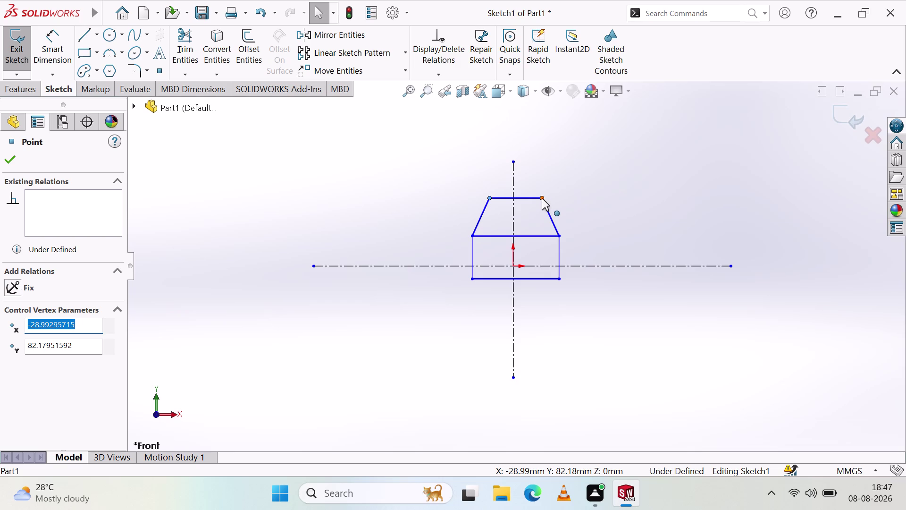
Make the trapezoid's two top corners symmetric about the vertical centreline.
click(543, 196)
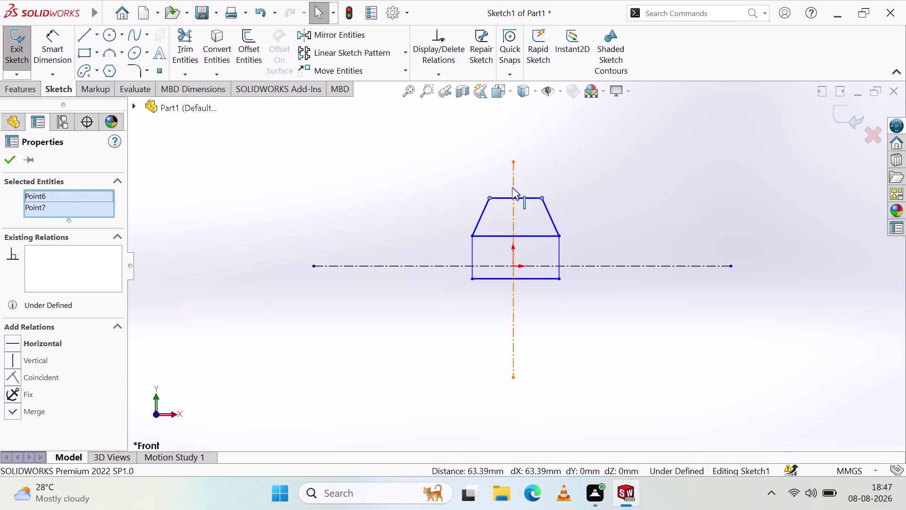
click(514, 187)
click(14, 351)
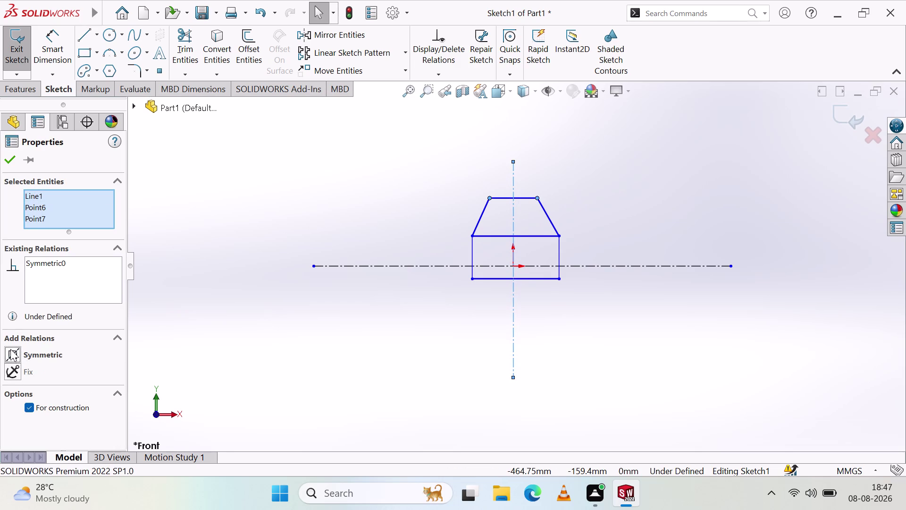
click(13, 164)
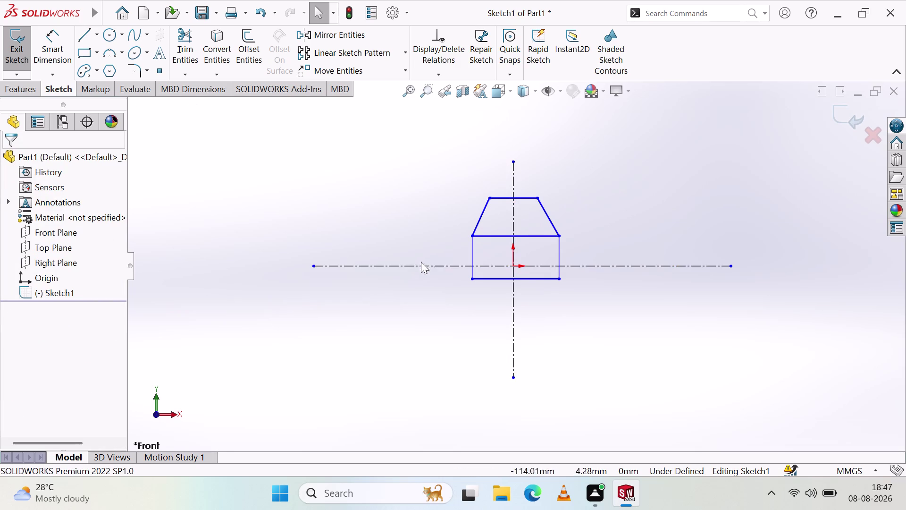
Make the trapezoid's two slanted sides symmetric about the vertical centreline.
click(475, 227)
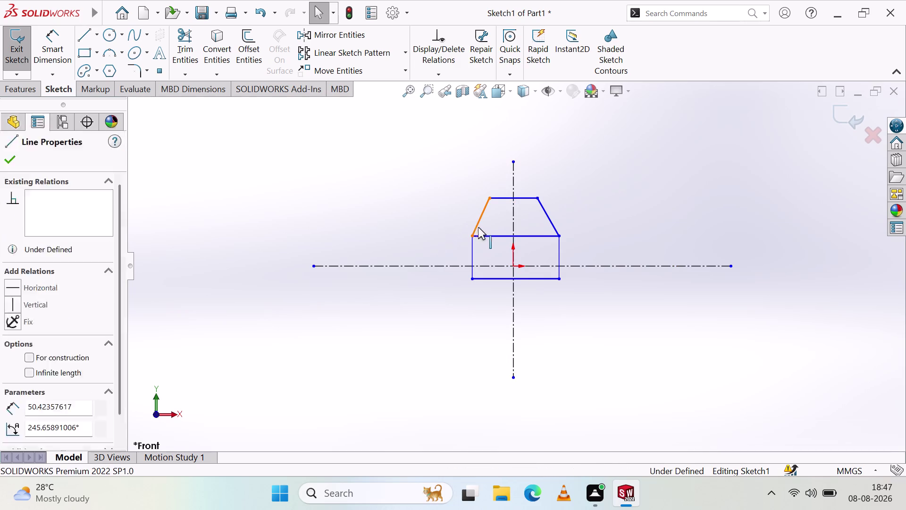
click(548, 219)
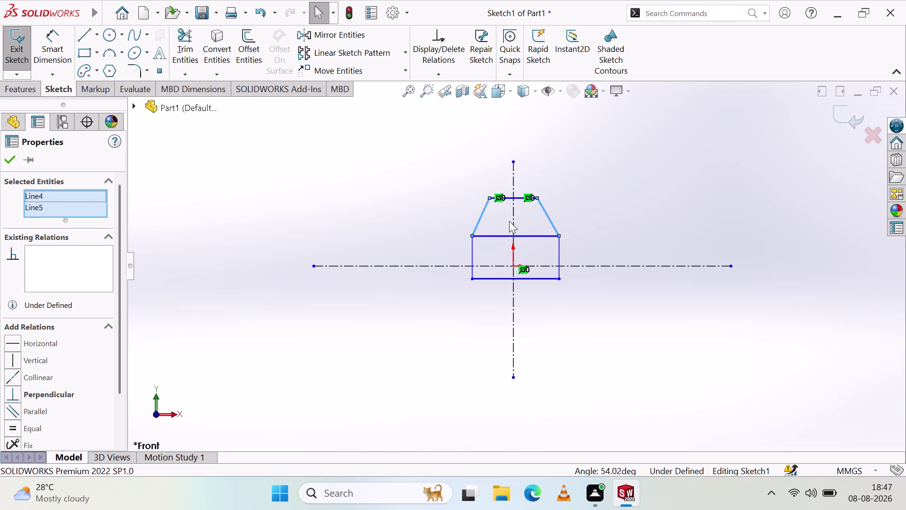
click(514, 223)
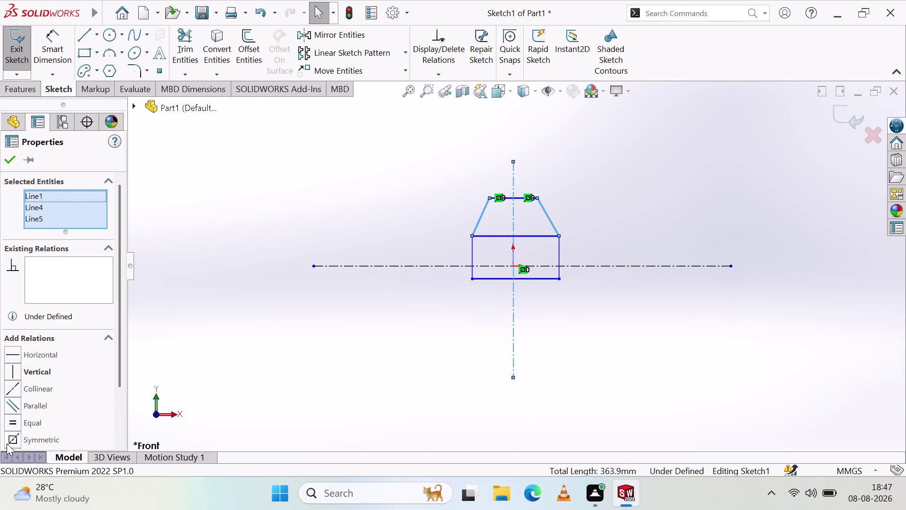
click(10, 438)
click(10, 164)
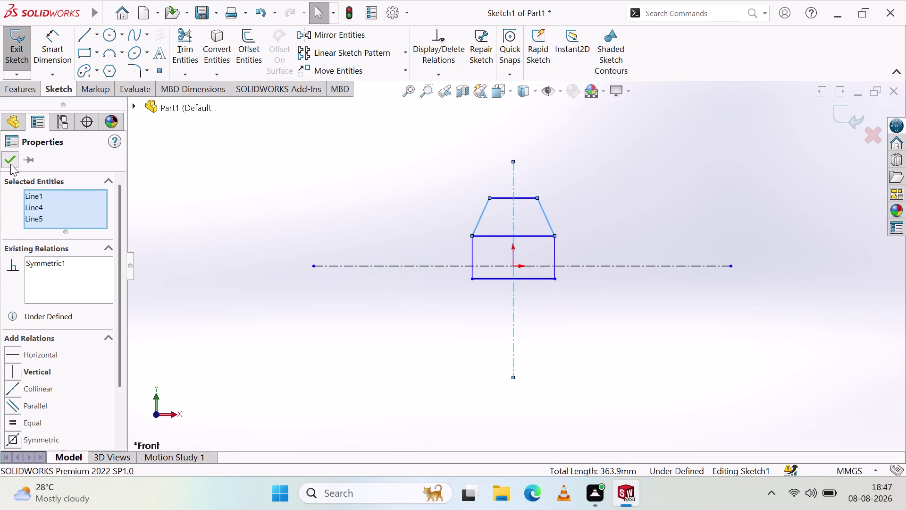
click(472, 236)
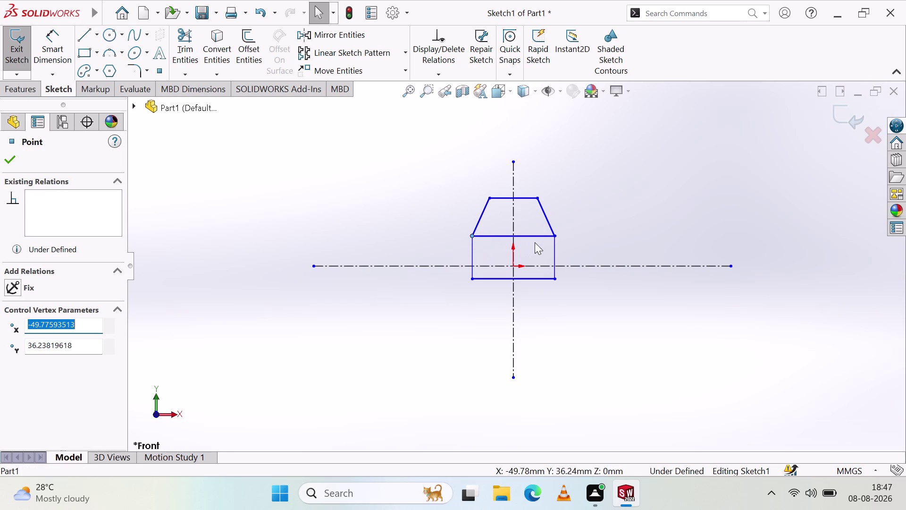
Make the middle line's two ends symmetric about the vertical centreline.
click(553, 235)
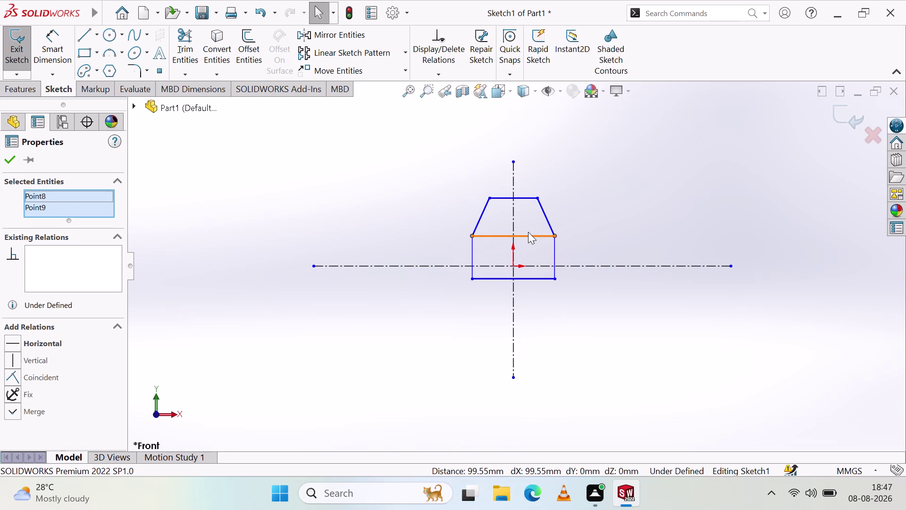
click(513, 230)
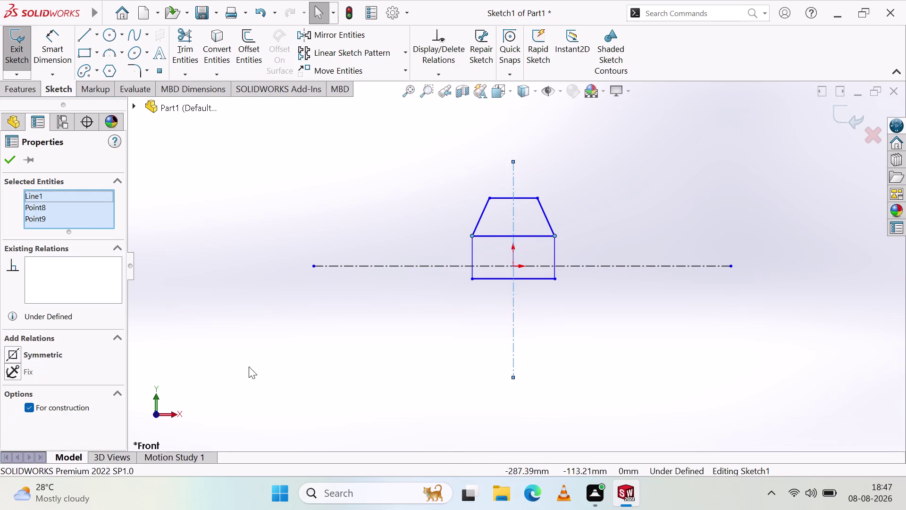
click(15, 348)
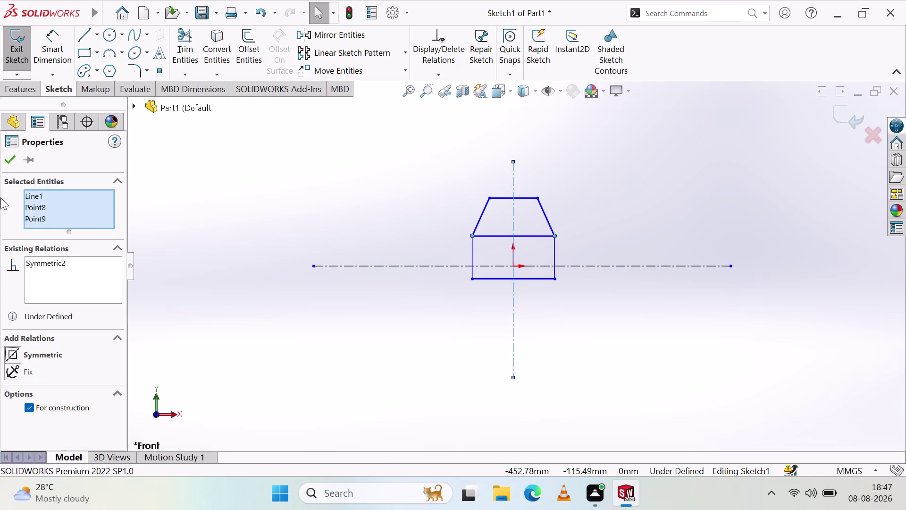
click(10, 164)
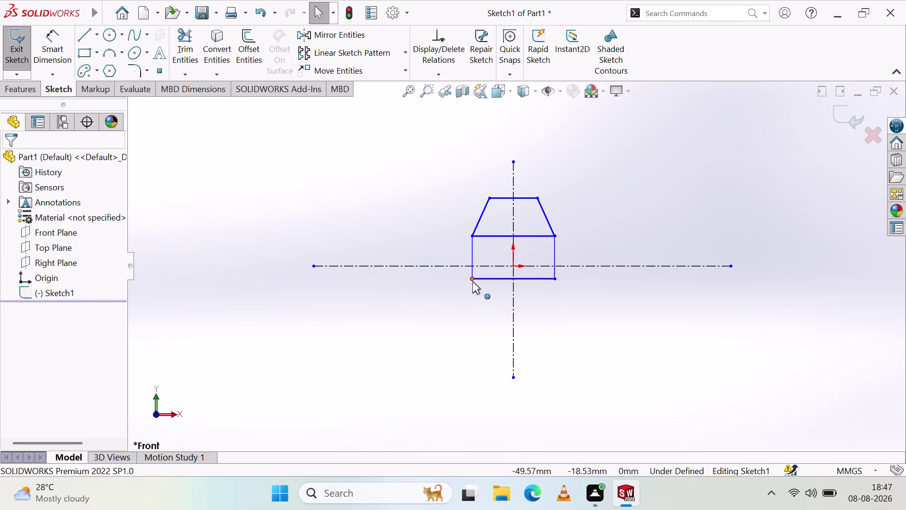
Make the rectangle's left and right sides symmetric about the vertical centreline.
click(472, 253)
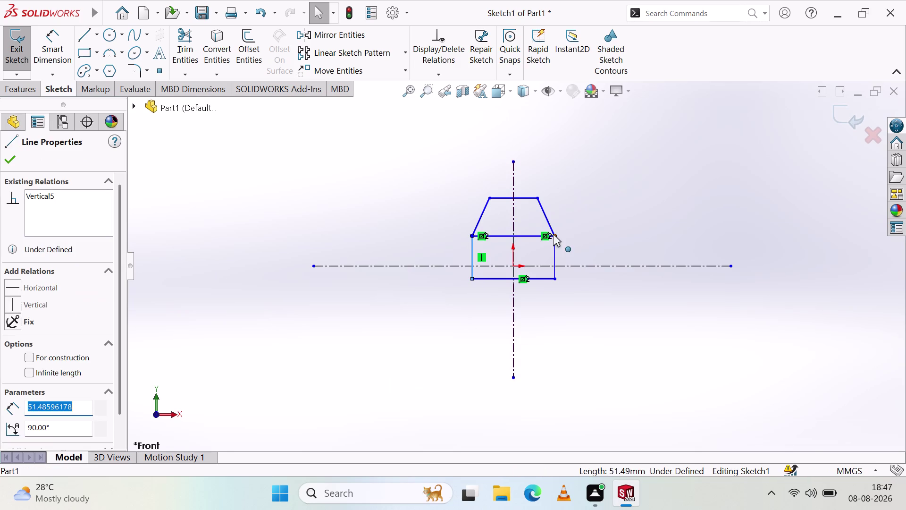
click(555, 250)
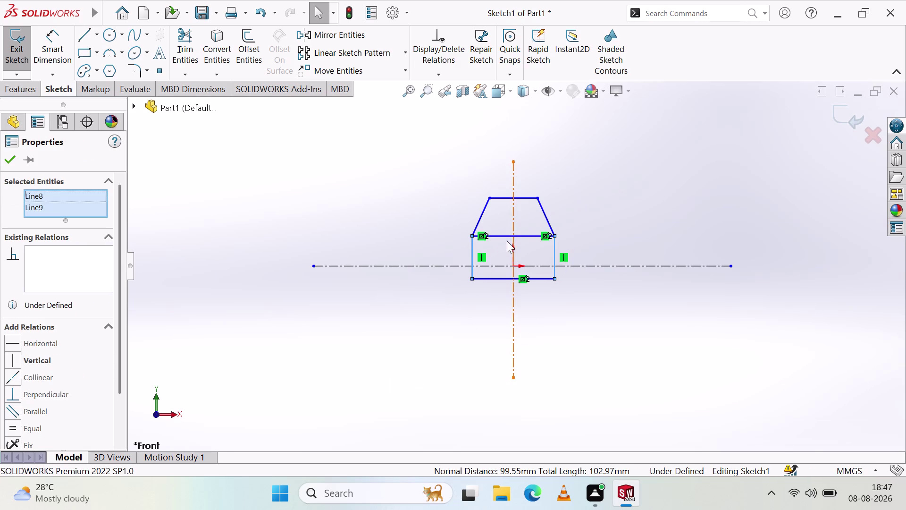
click(512, 222)
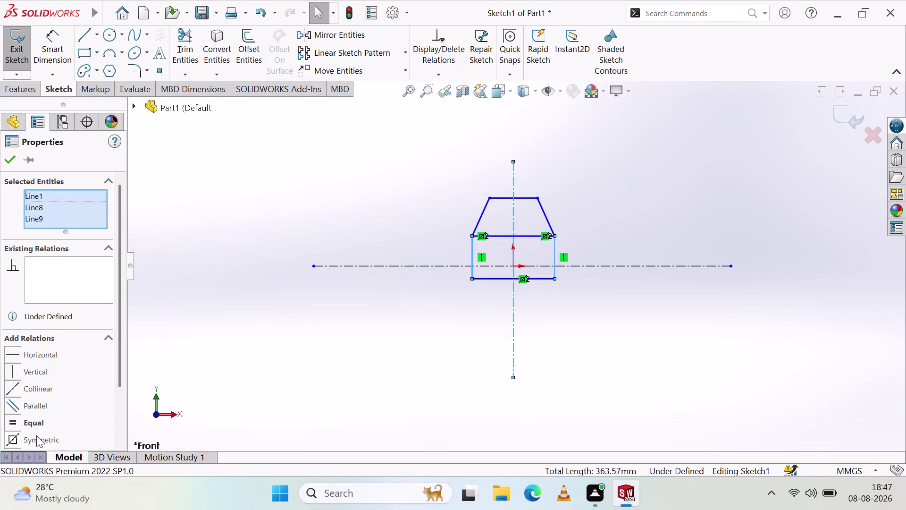
click(9, 440)
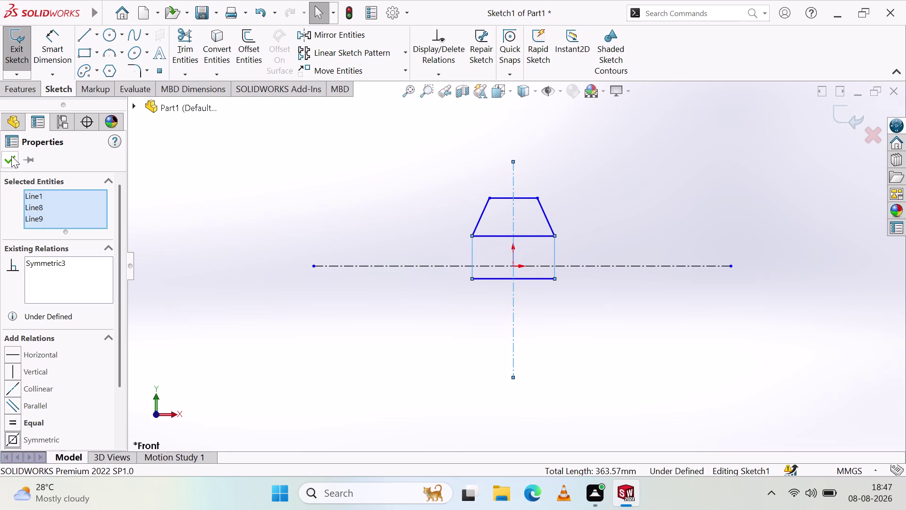
click(11, 156)
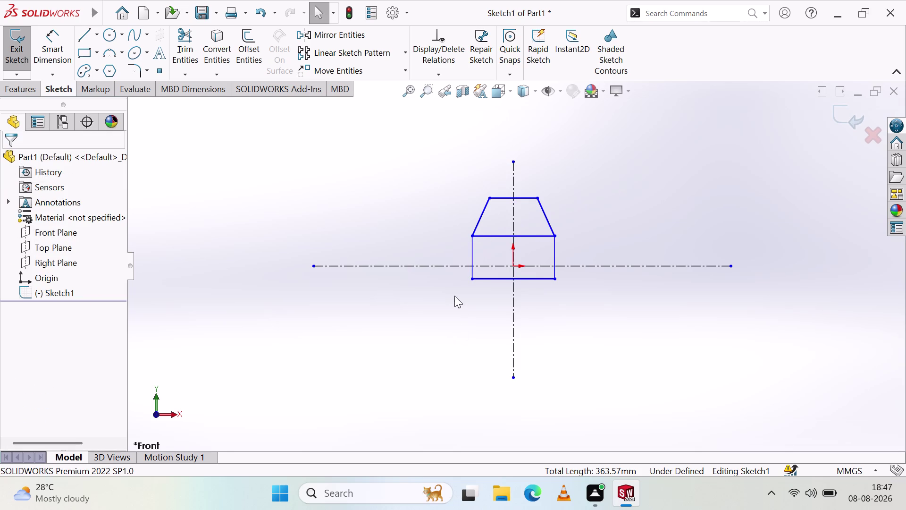
click(470, 280)
Add a Symmetric relation between the rectangle's bottom-left and bottom-right corners and the centreline.
click(556, 278)
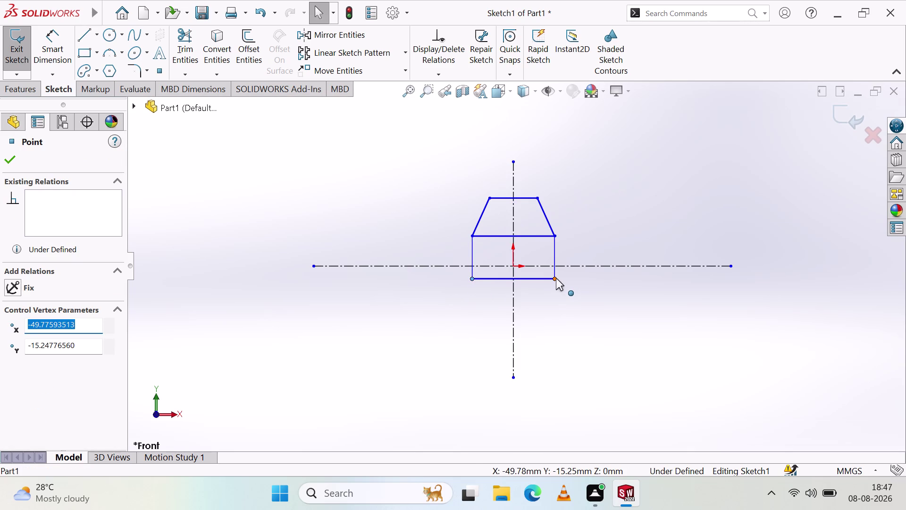
click(513, 287)
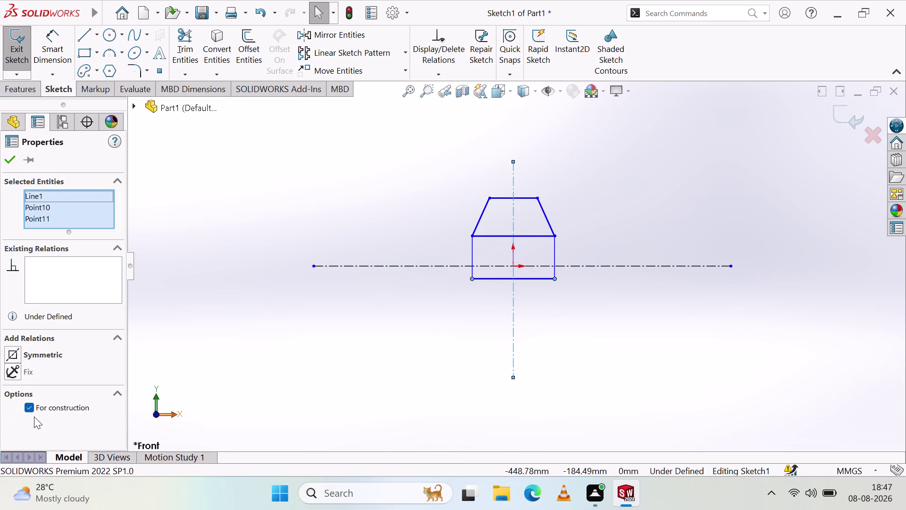
click(14, 351)
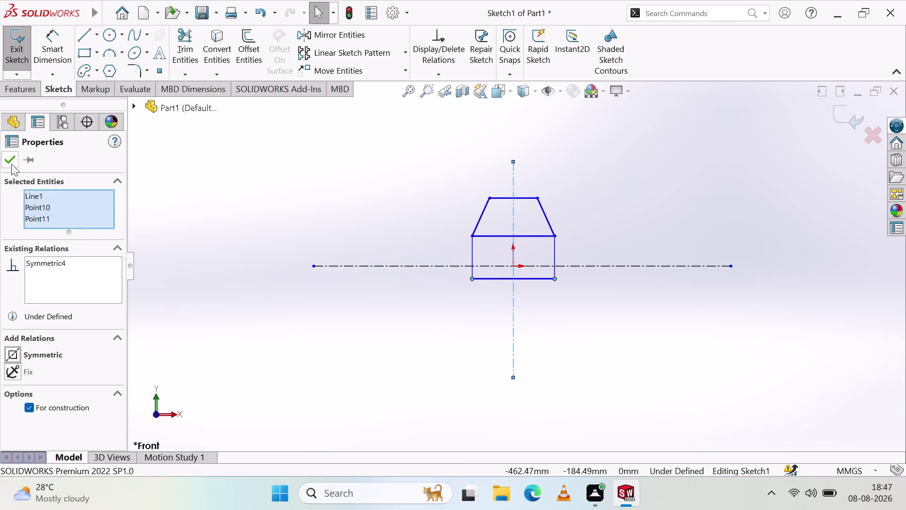
click(12, 163)
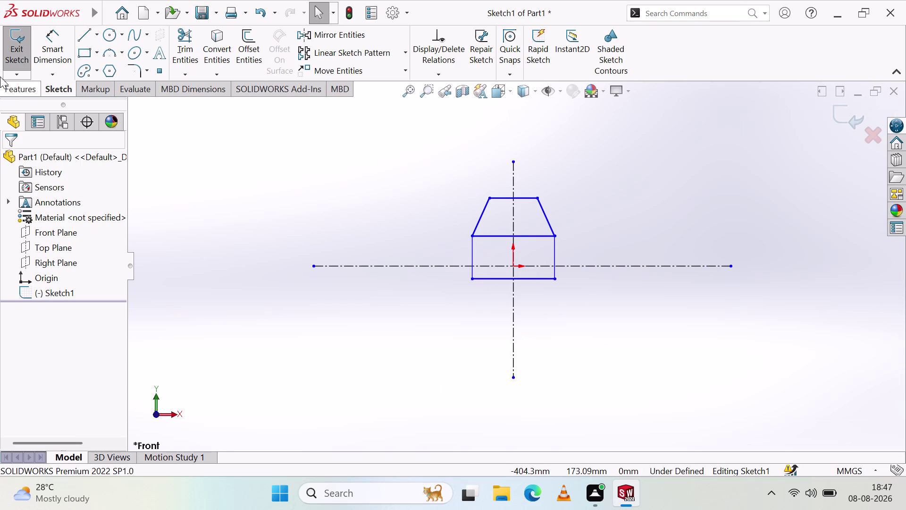
click(42, 40)
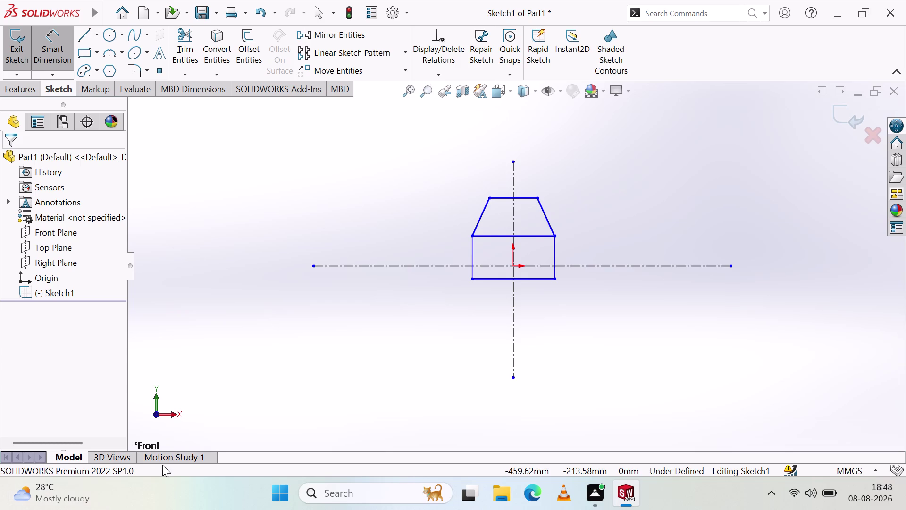
Delete the rectangle's bottom and right edges and the trapezoid's right-hand lines.
key(Escape)
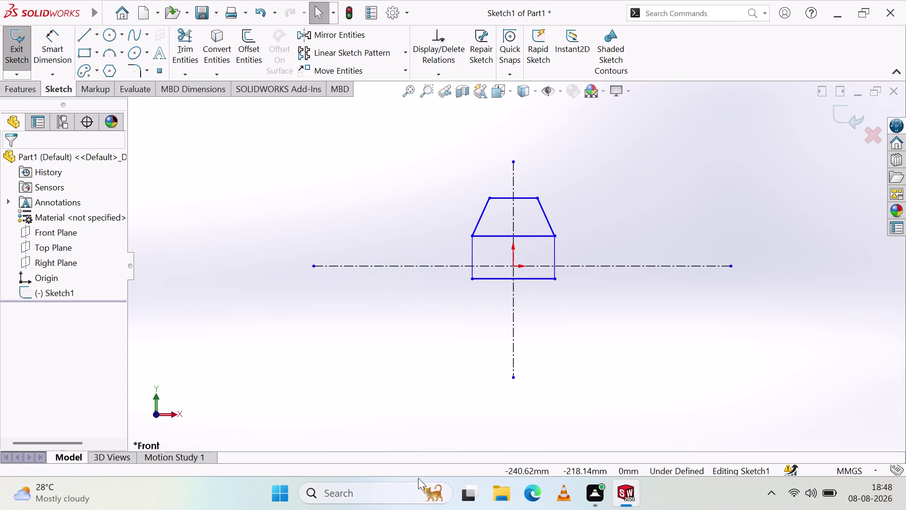
drag(576, 322, 540, 273)
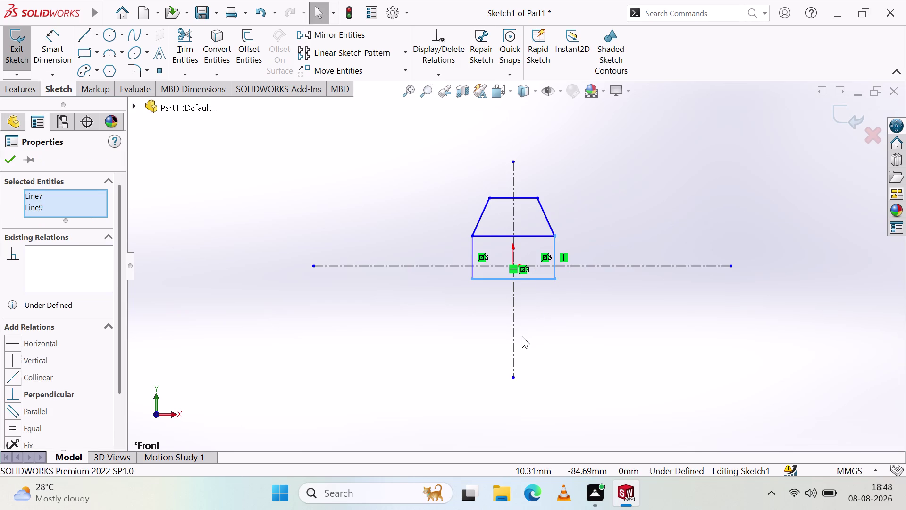
key(Delete)
drag(570, 193, 538, 244)
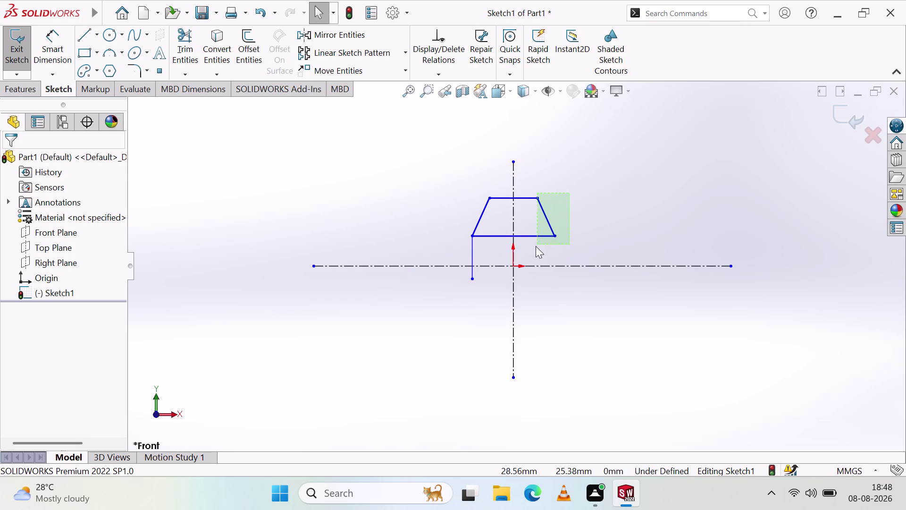
drag(538, 244, 529, 248)
key(Delete)
Delete the trapezoid's left slanted side and remaining lines, leaving only the two centerlines.
drag(497, 235, 458, 251)
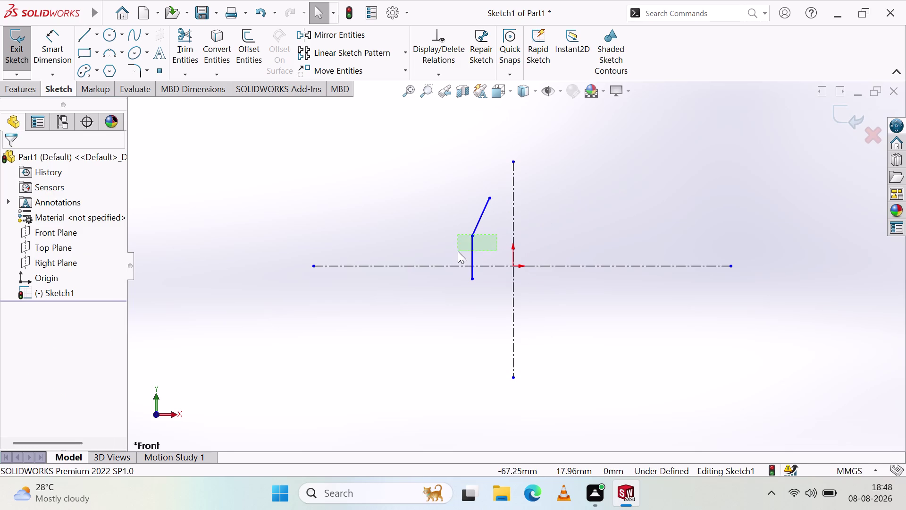
drag(458, 251, 421, 191)
key(Delete)
drag(489, 248, 455, 263)
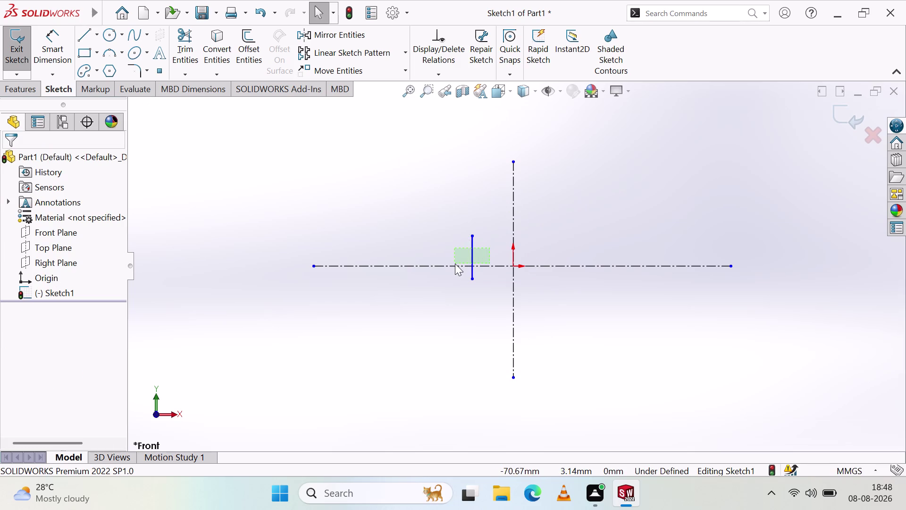
drag(455, 264, 454, 252)
key(Delete)
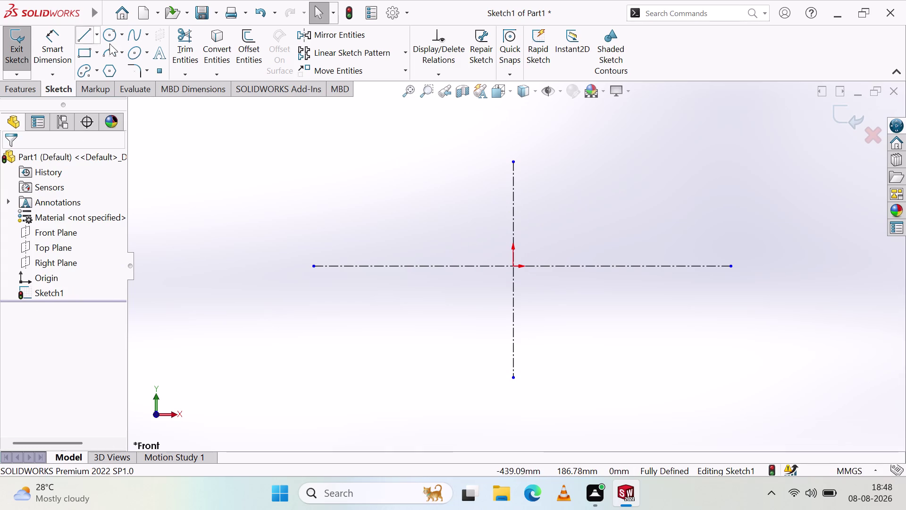
click(89, 52)
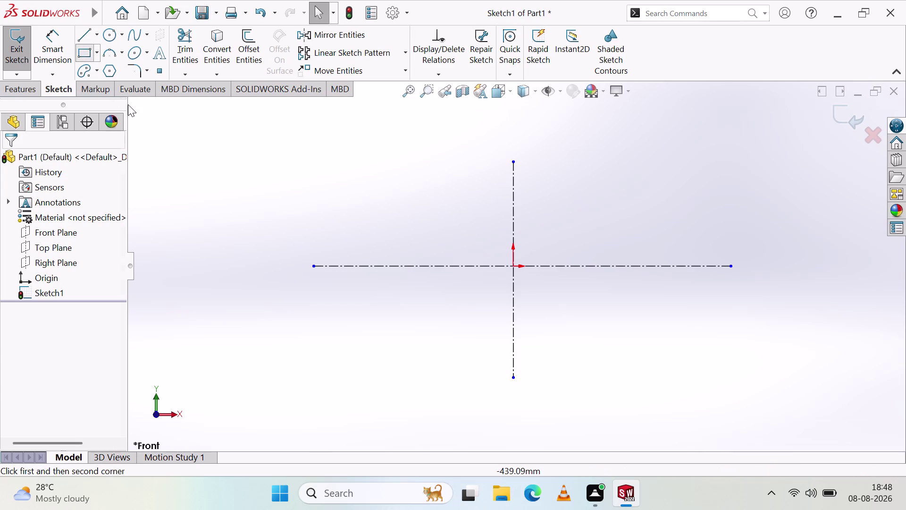
Draw a corner rectangle, roughly 95 × 147, from above-left to below-right of the origin.
click(477, 185)
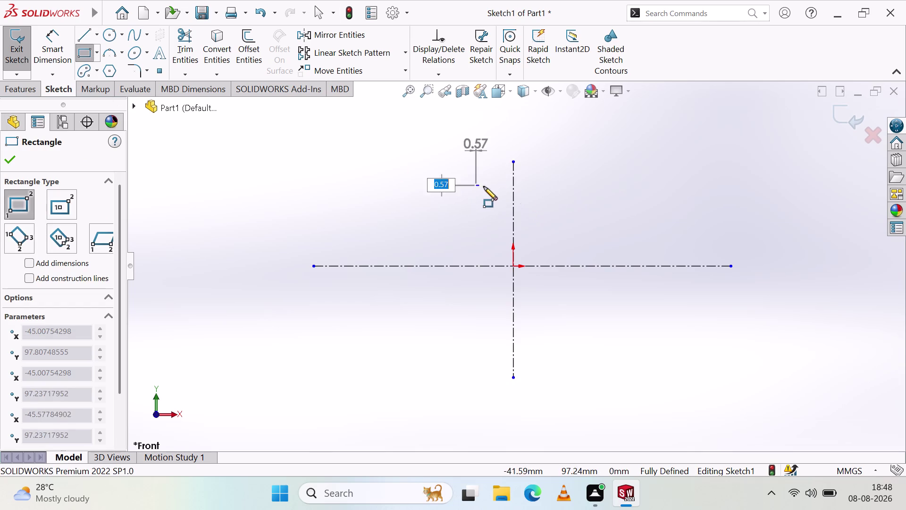
click(555, 306)
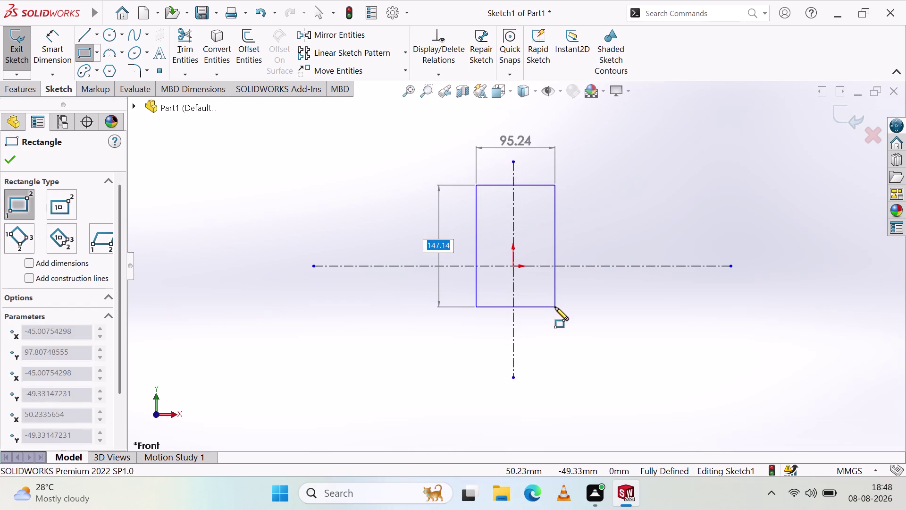
key(Escape)
key(Escape)
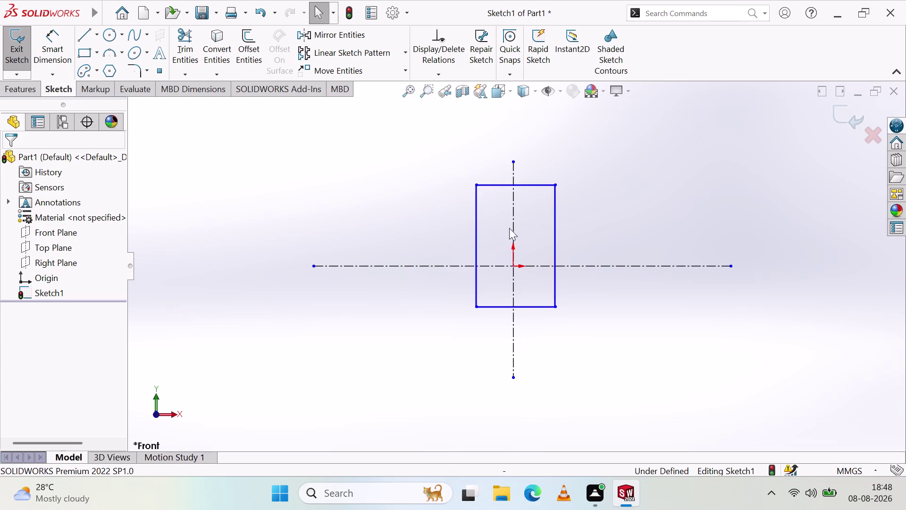
Make the rectangle's top corners symmetric about the vertical centerline.
click(475, 184)
click(554, 184)
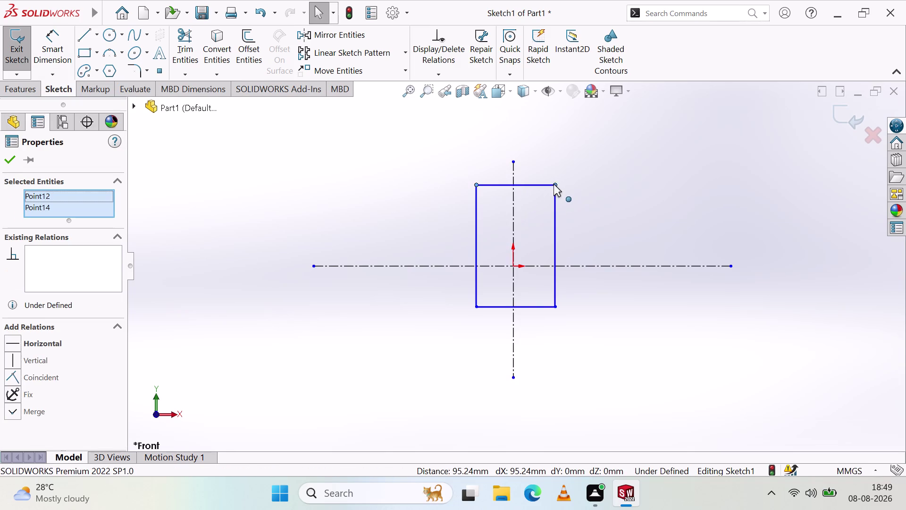
click(512, 202)
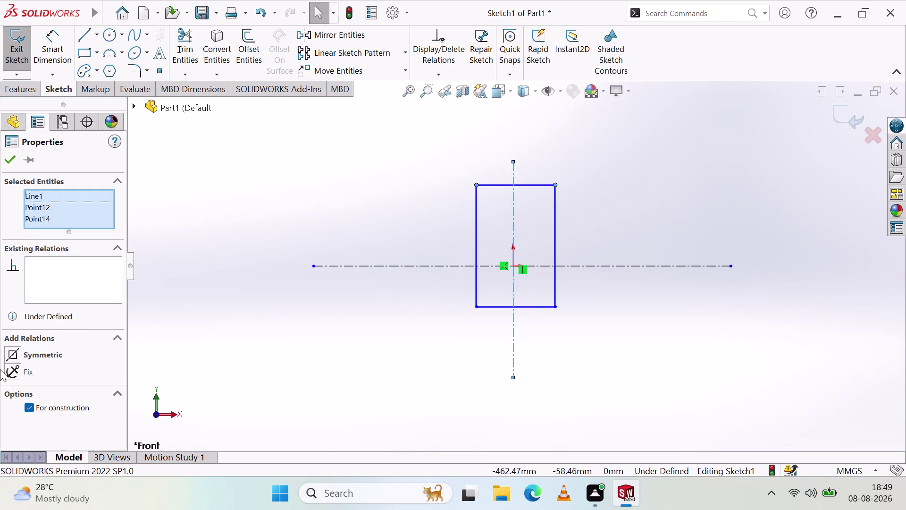
click(16, 352)
click(6, 162)
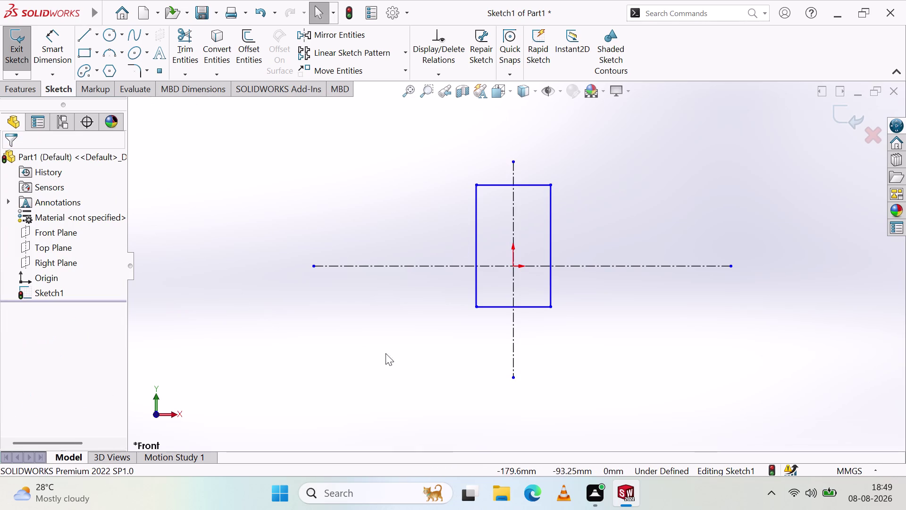
Make the rectangle's bottom corners symmetric about the vertical centerline.
click(475, 307)
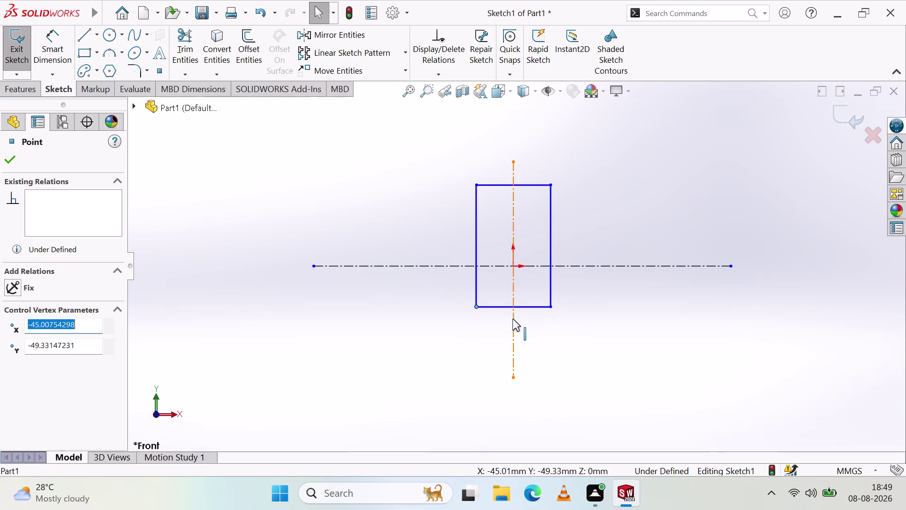
click(551, 306)
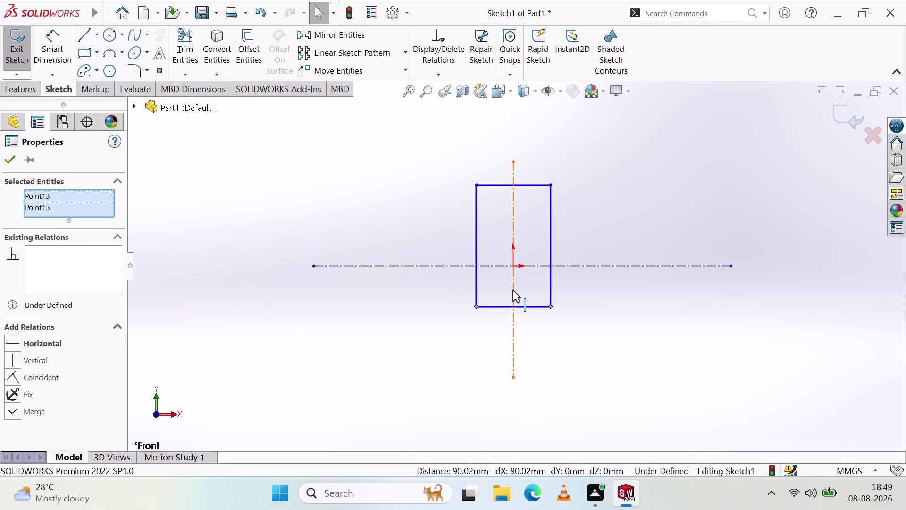
click(512, 290)
click(15, 350)
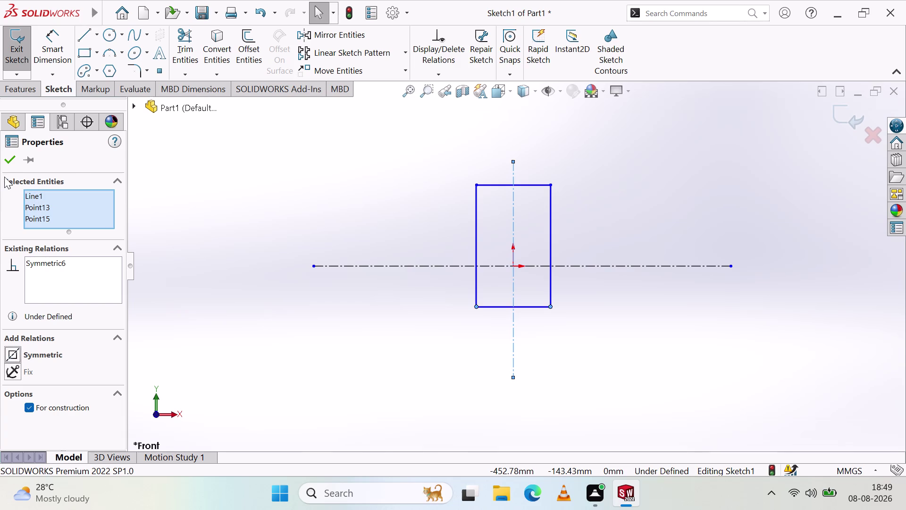
click(8, 165)
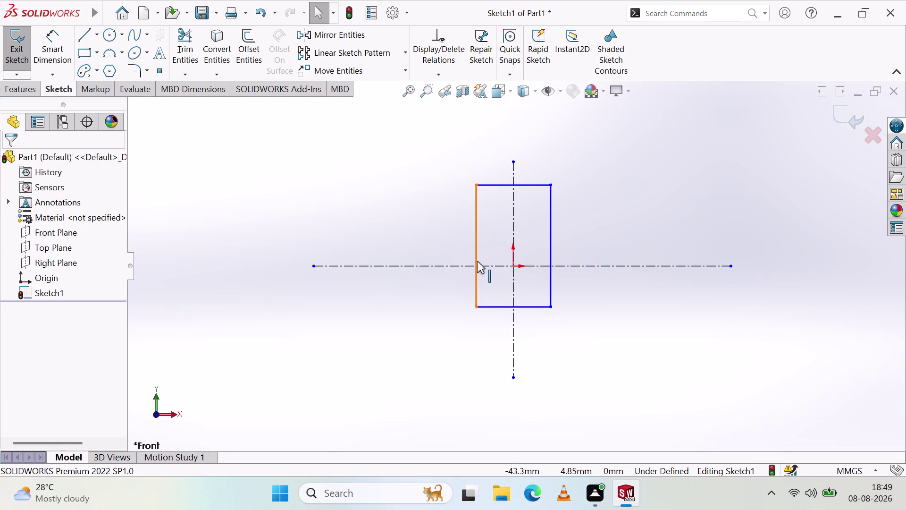
Make the rectangle's left and right sides symmetric about the vertical centerline.
click(477, 259)
click(551, 257)
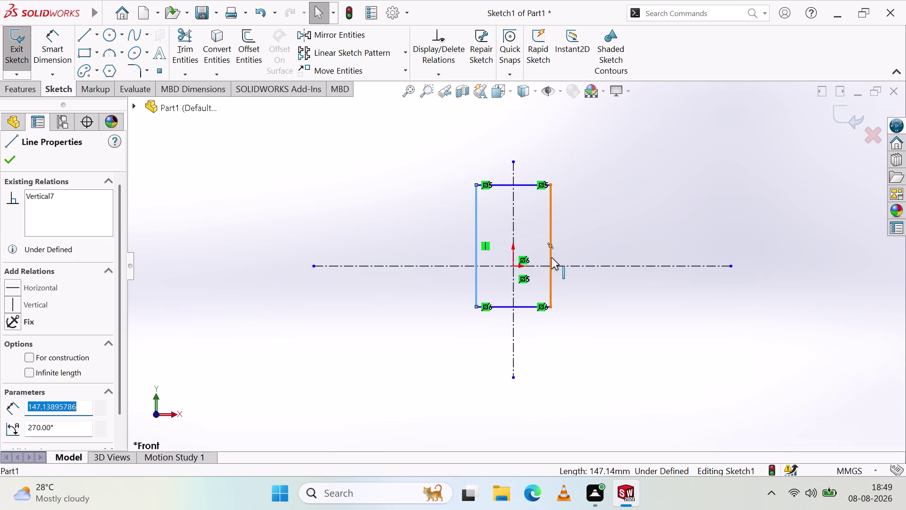
scroll(down, 3)
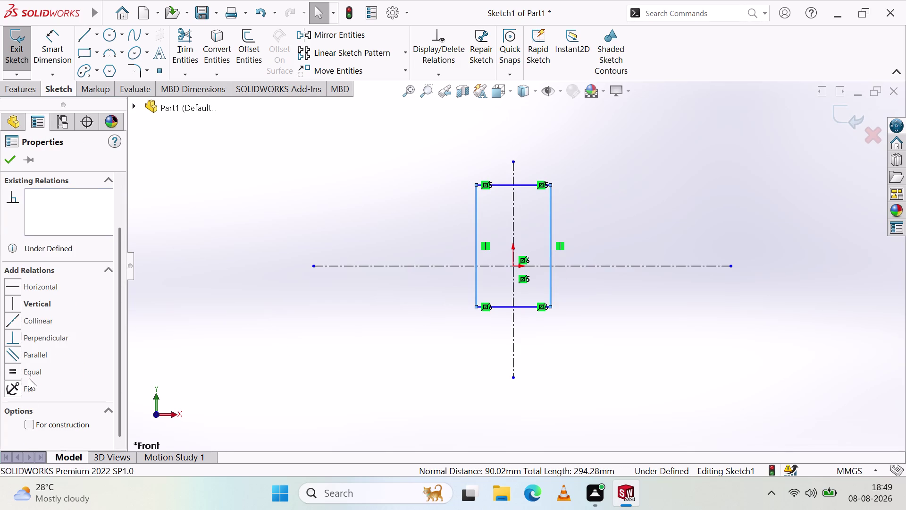
click(511, 222)
scroll(down, 3)
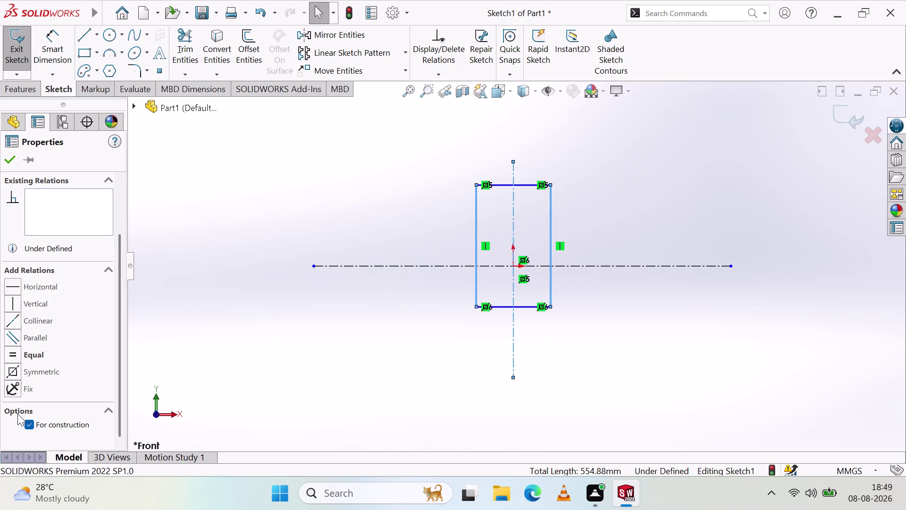
click(16, 371)
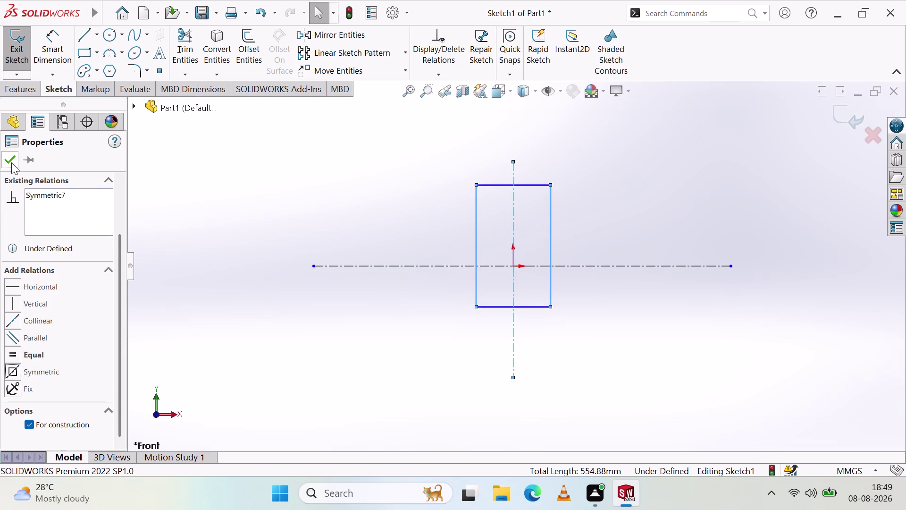
click(11, 162)
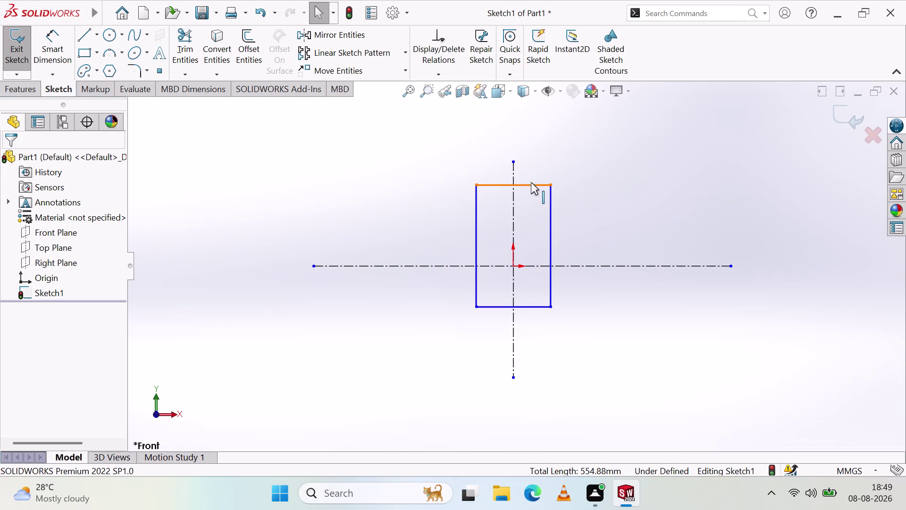
Select the rectangle's top edge, then cancel and clear the selection.
drag(531, 182, 541, 185)
key(Escape)
key(Escape)
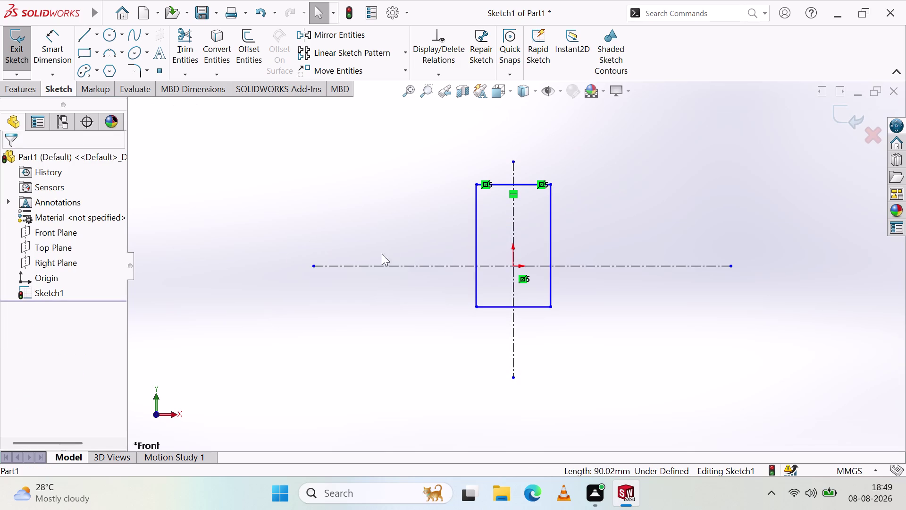
key(Escape)
key(Escape)
click(395, 325)
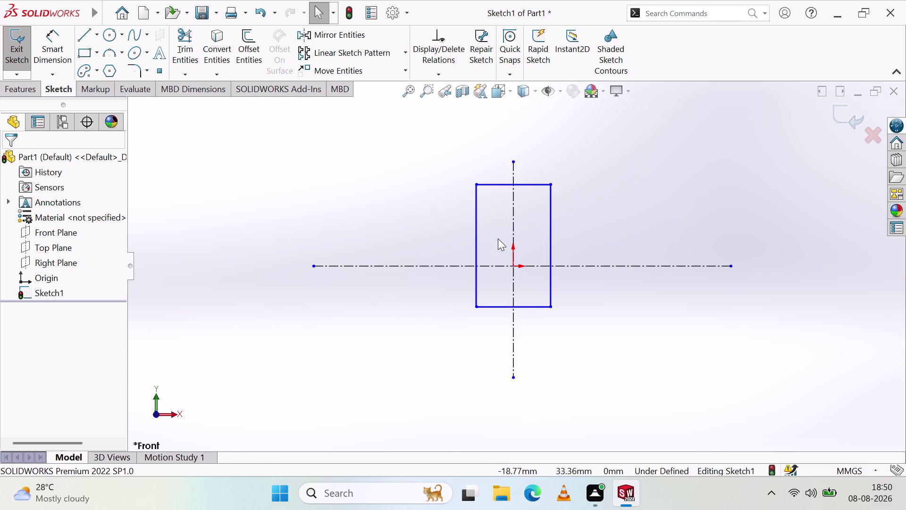
scroll(down, 3)
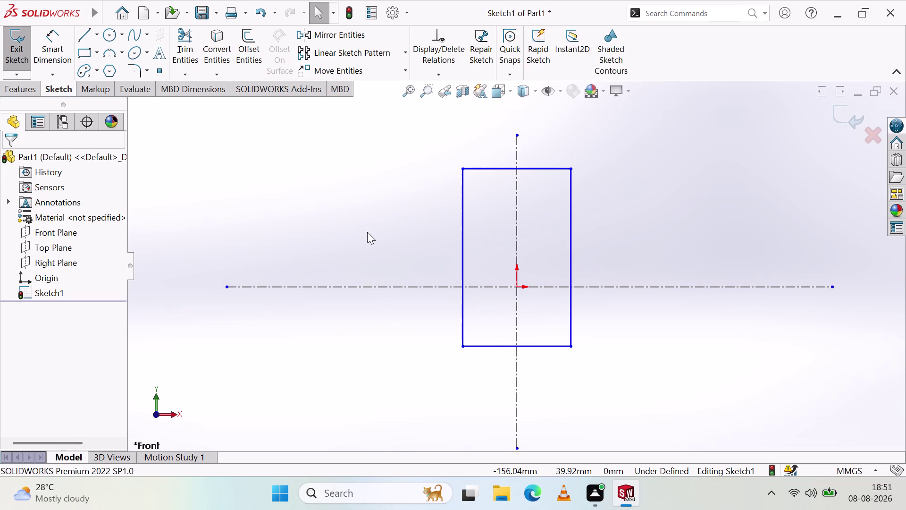
Delete the rectangle's right and left sides.
drag(619, 232, 566, 249)
key(Delete)
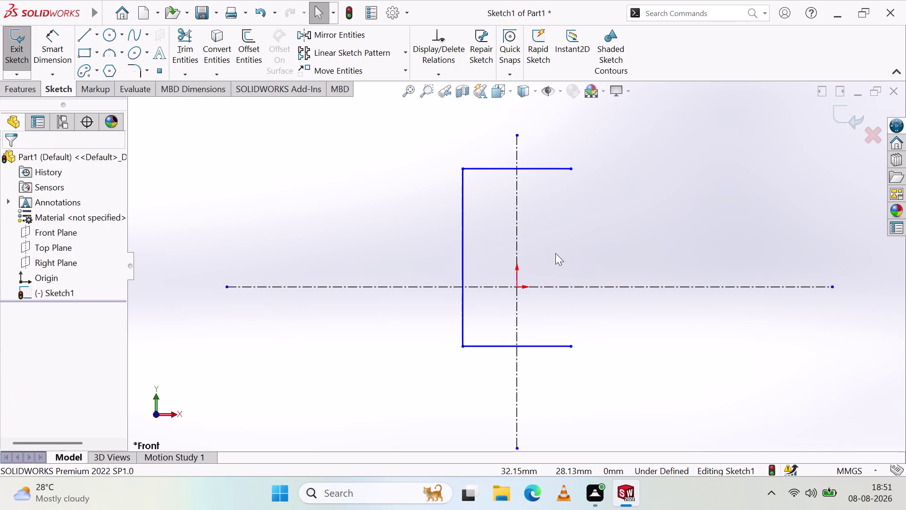
drag(487, 229, 384, 244)
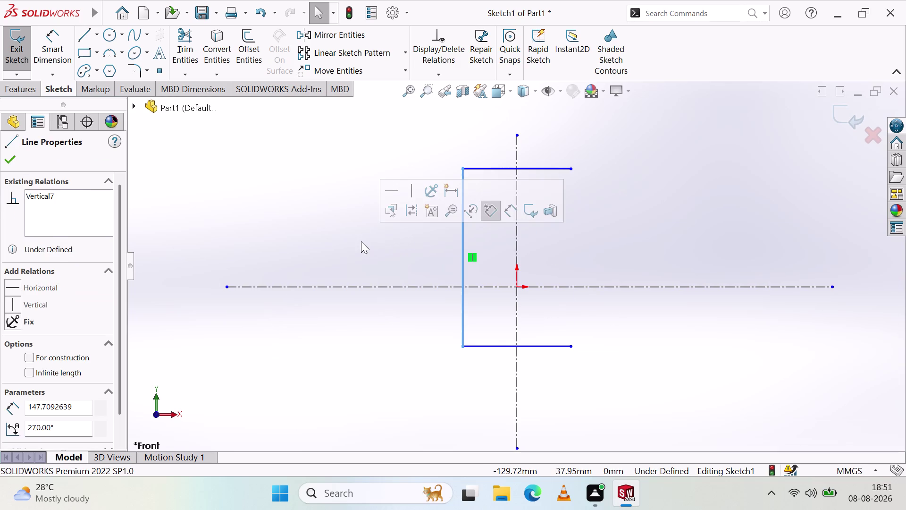
key(Delete)
drag(474, 127, 485, 210)
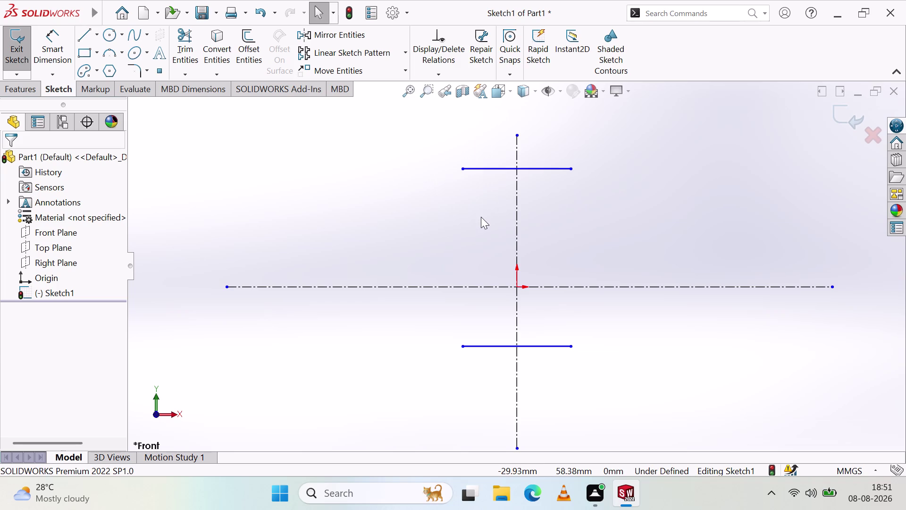
key(Delete)
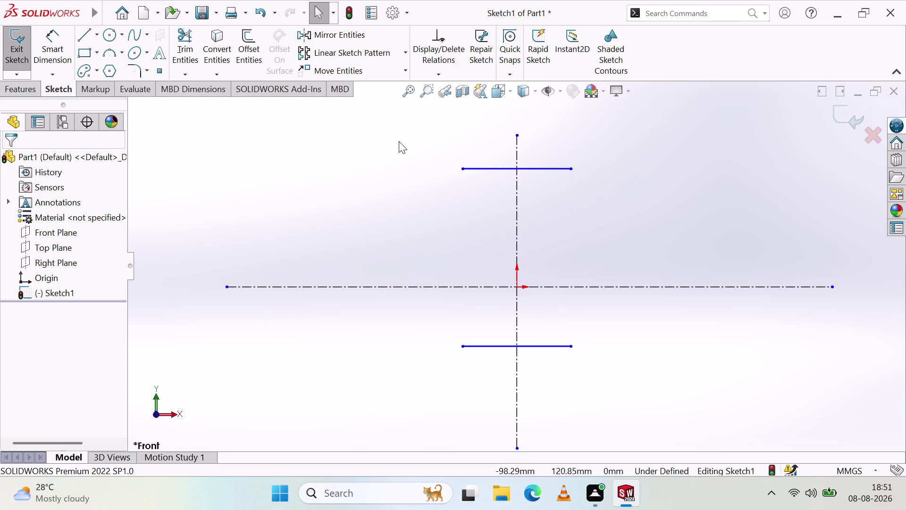
Delete the rectangle's top and bottom horizontal lines.
click(484, 168)
key(Delete)
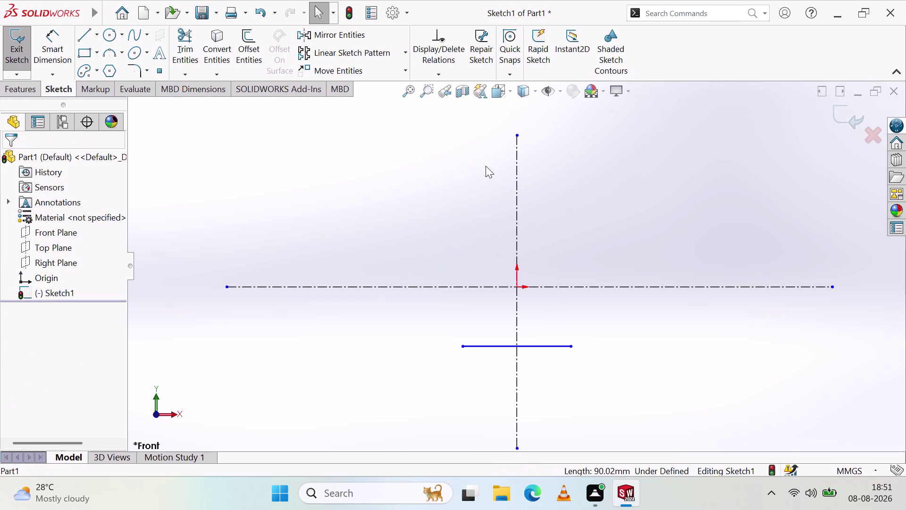
click(501, 345)
key(Delete)
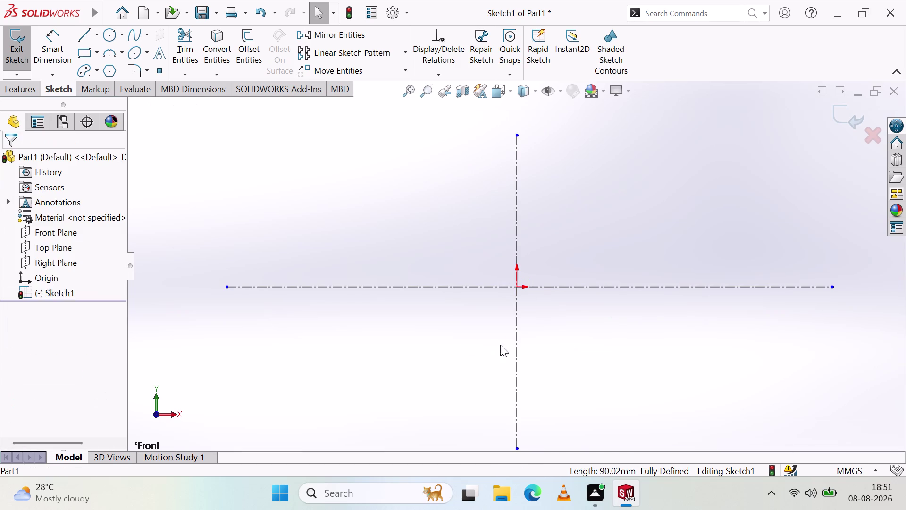
scroll(down, 3)
scroll(down, 3)
scroll(up, 3)
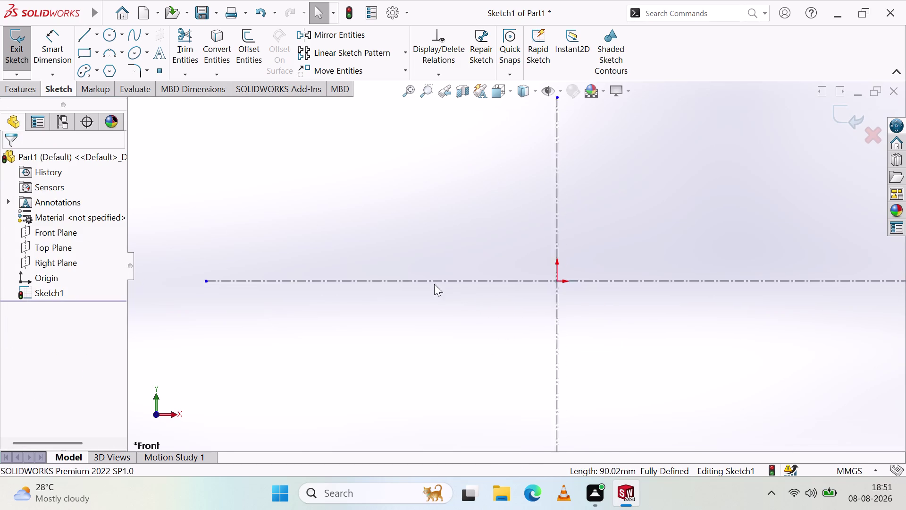
scroll(up, 3)
scroll(down, 3)
scroll(up, 3)
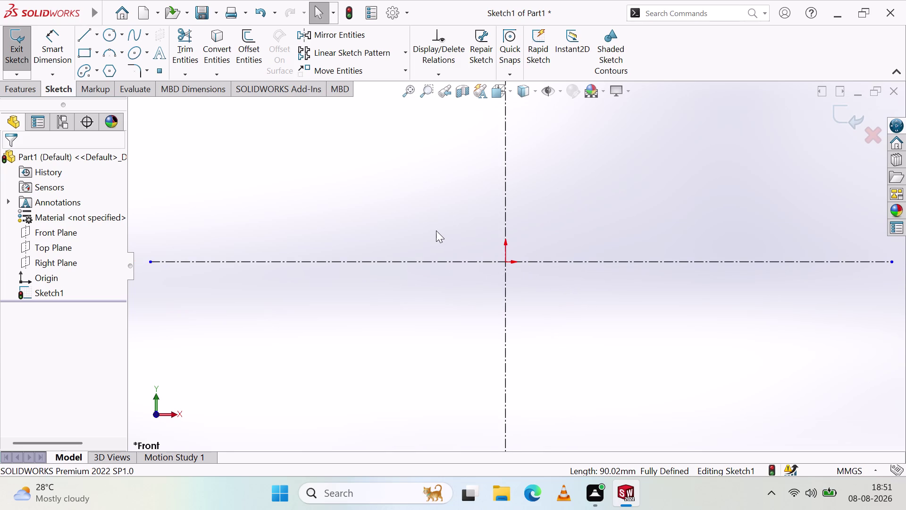
click(82, 36)
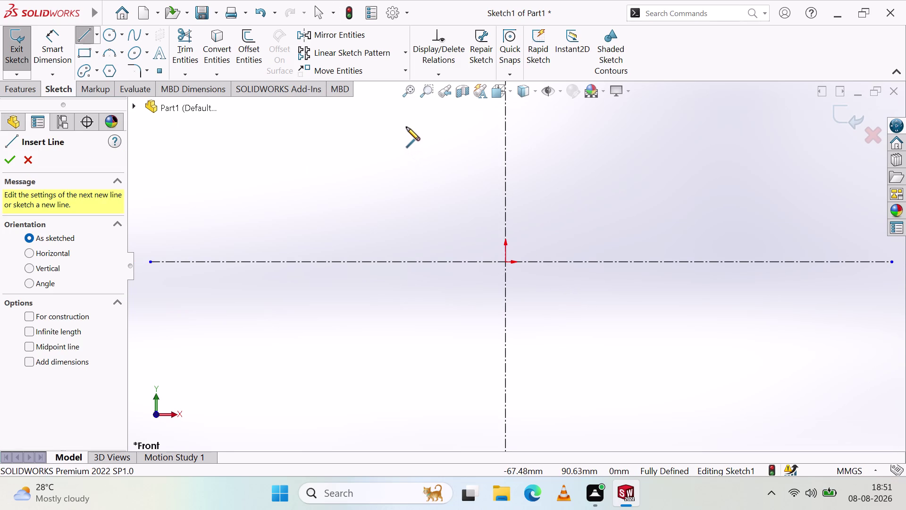
Draw a tall corner rectangle from upper-left to lower-right around the origin, crossing the horizontal centerline.
click(406, 121)
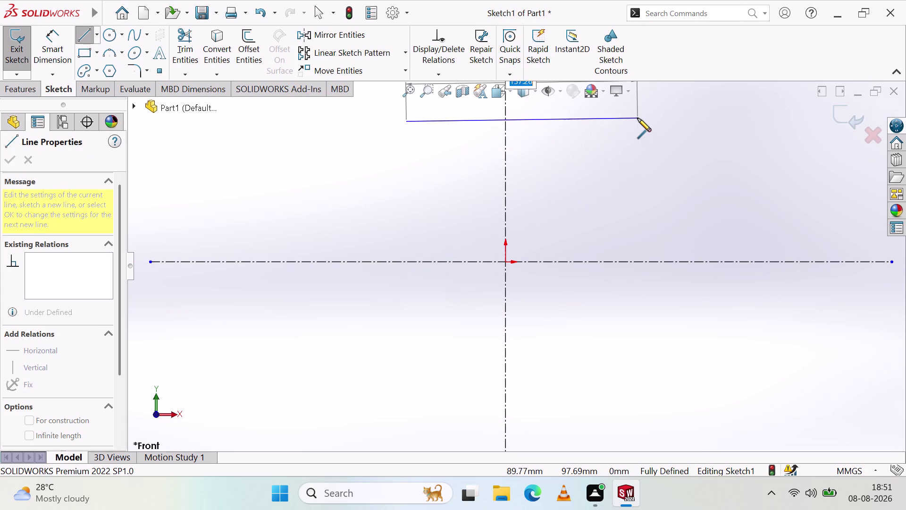
key(Escape)
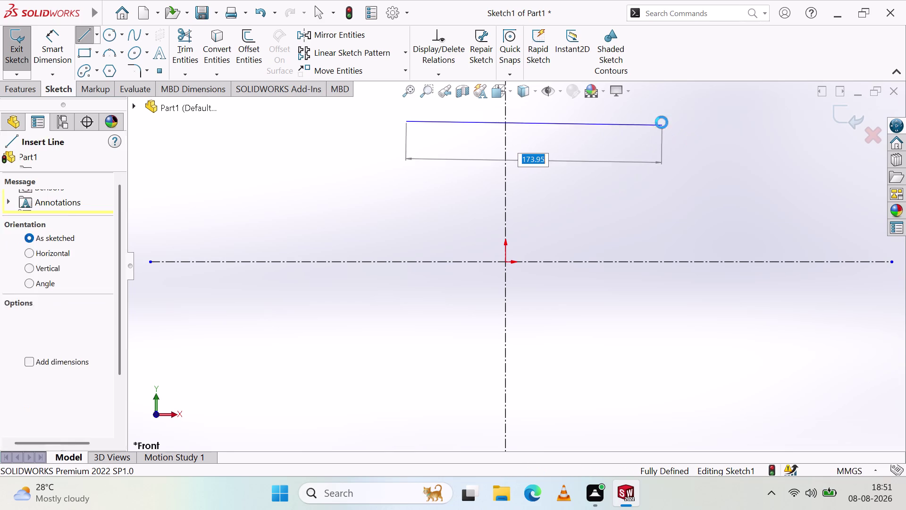
click(86, 49)
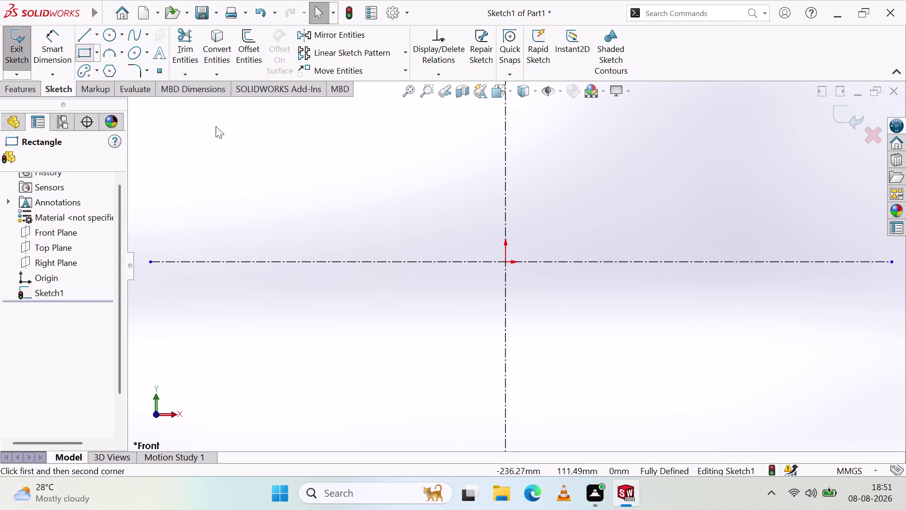
click(399, 121)
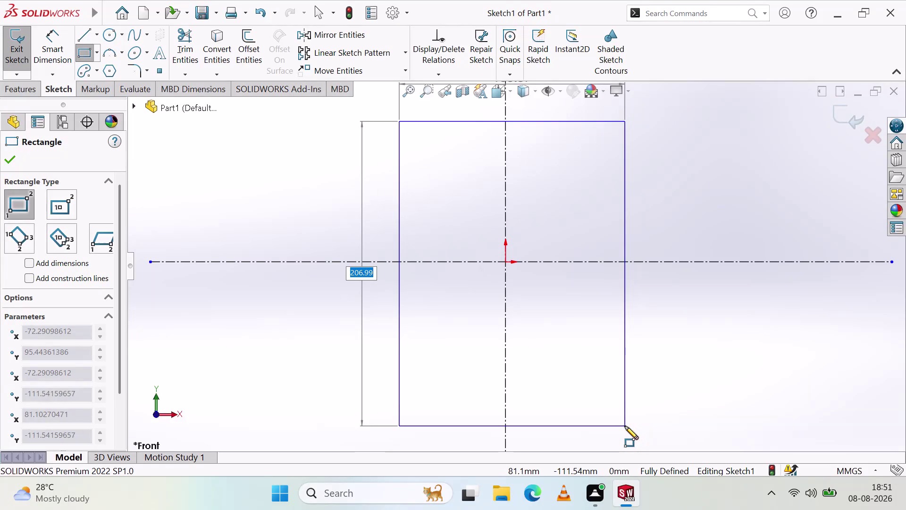
click(612, 420)
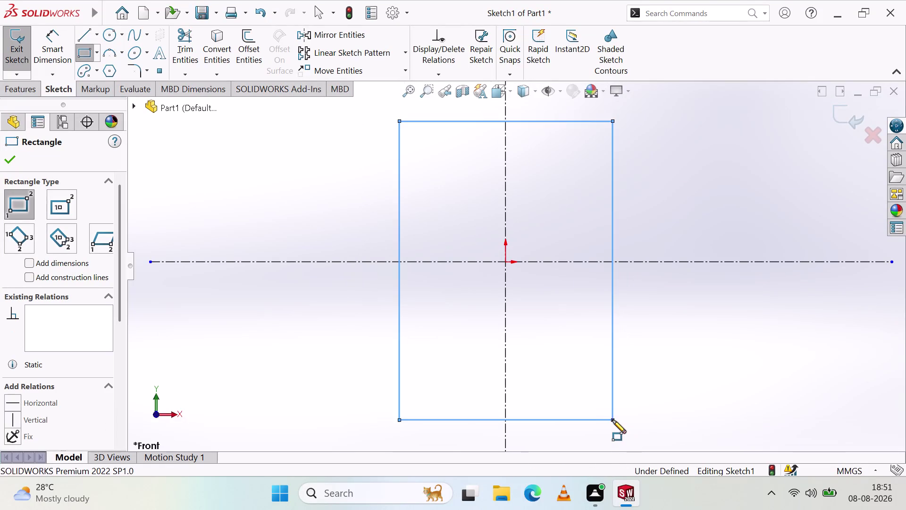
key(Escape)
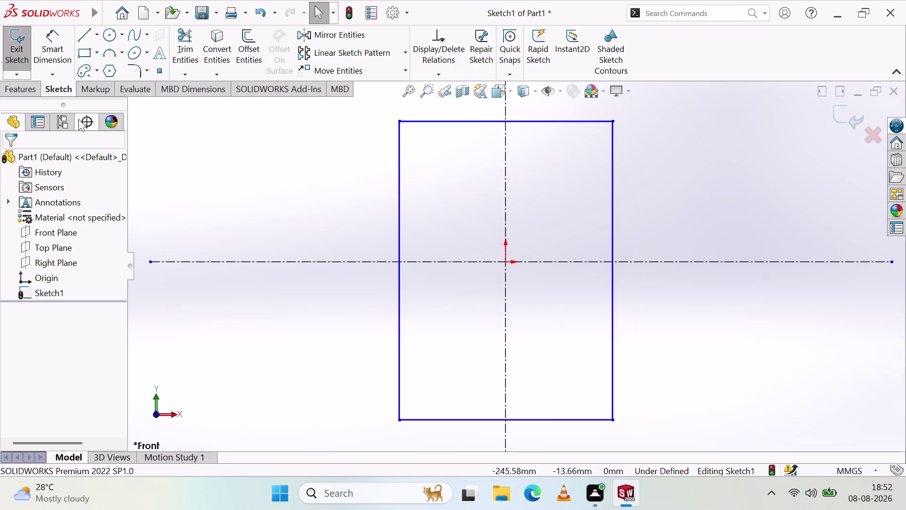
click(54, 38)
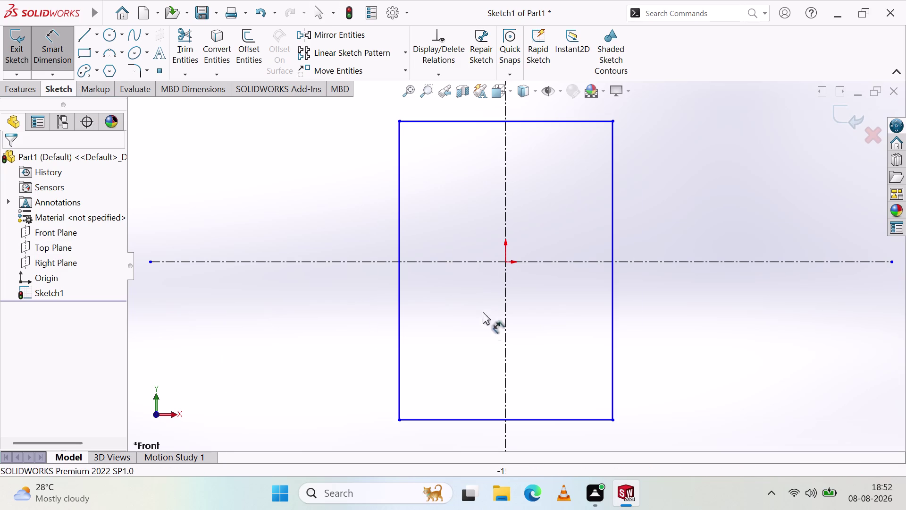
Dimension the rectangle's bottom edge to 80 mm.
click(478, 419)
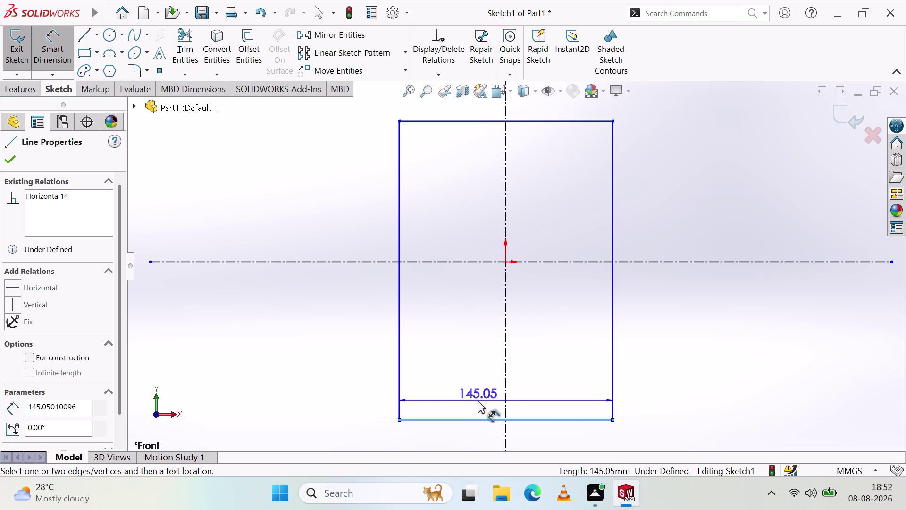
key(1)
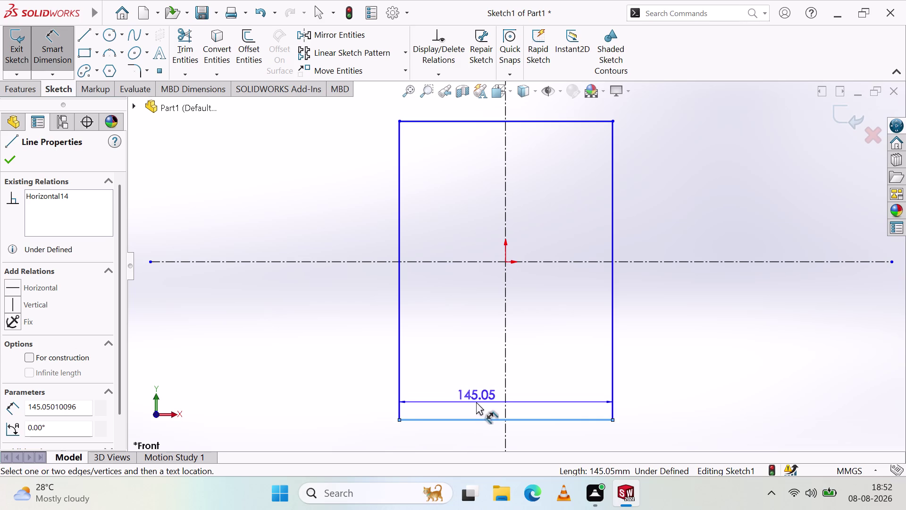
key(8)
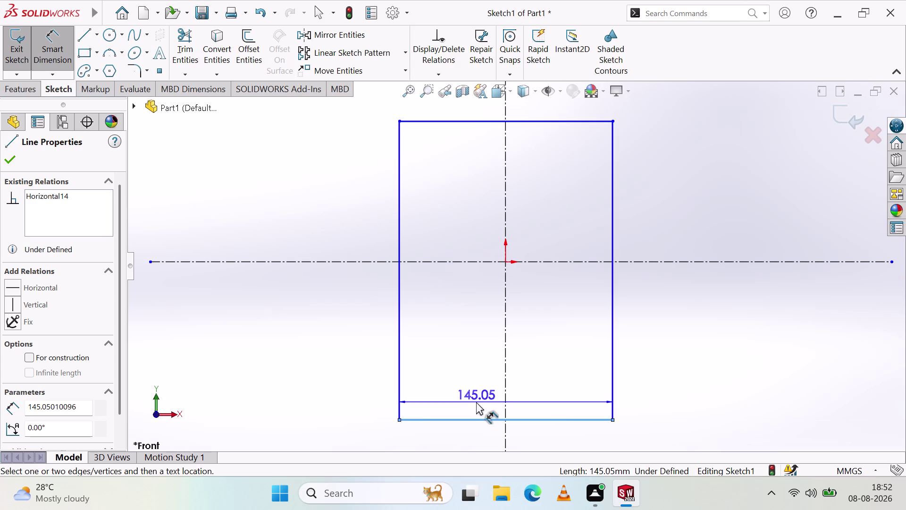
click(475, 392)
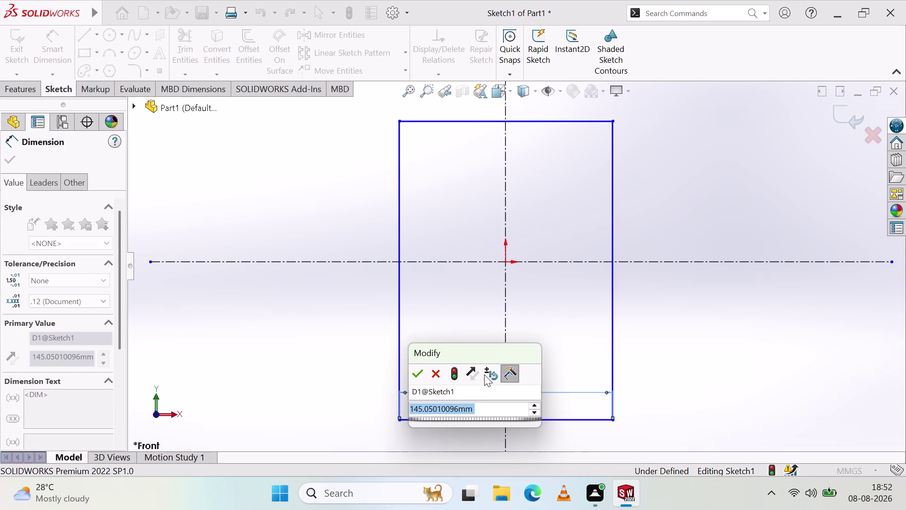
text(80)
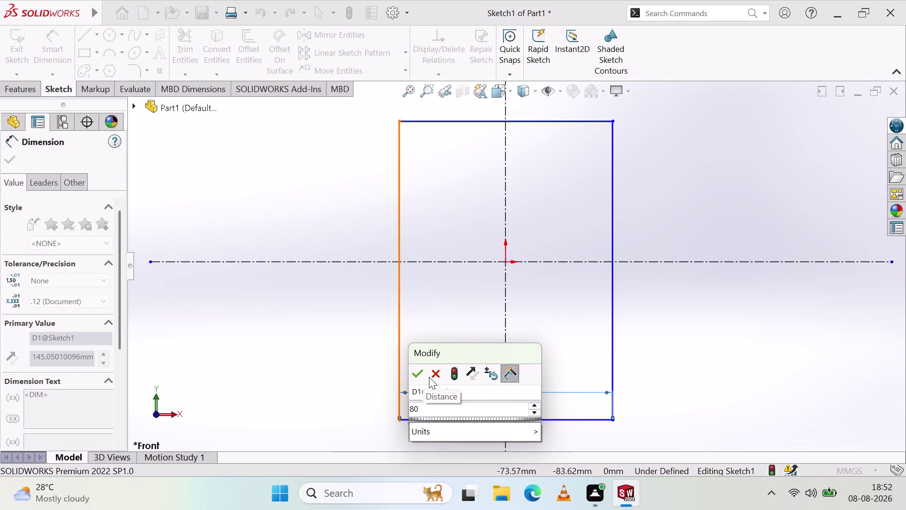
click(411, 377)
click(325, 355)
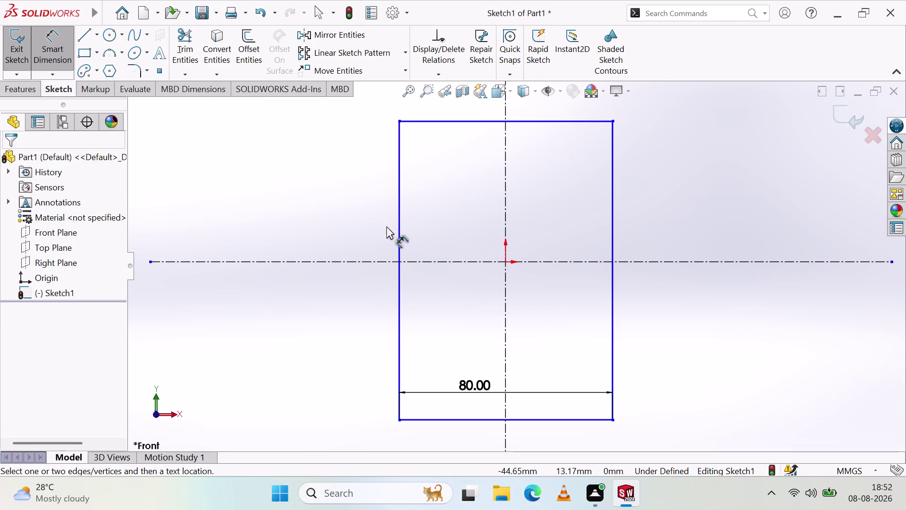
Dimension the rectangle's left edge to 60 mm.
click(398, 235)
click(368, 225)
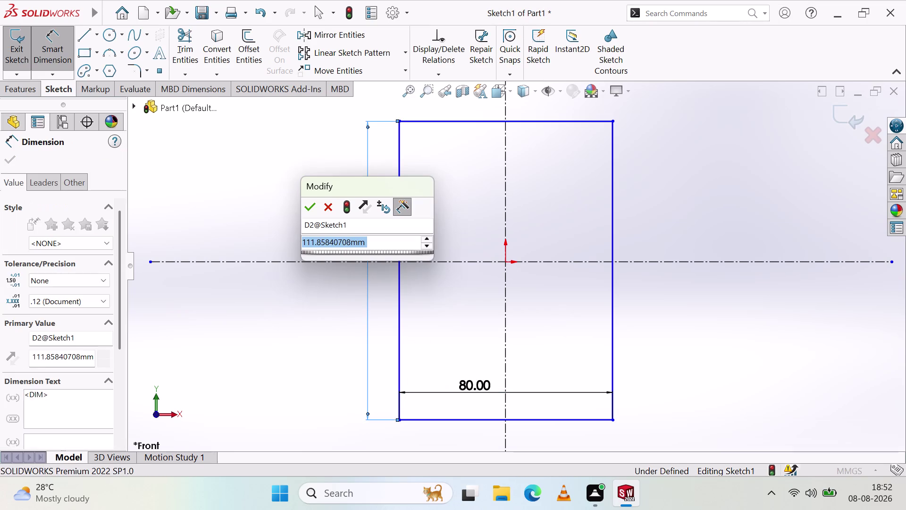
text(60)
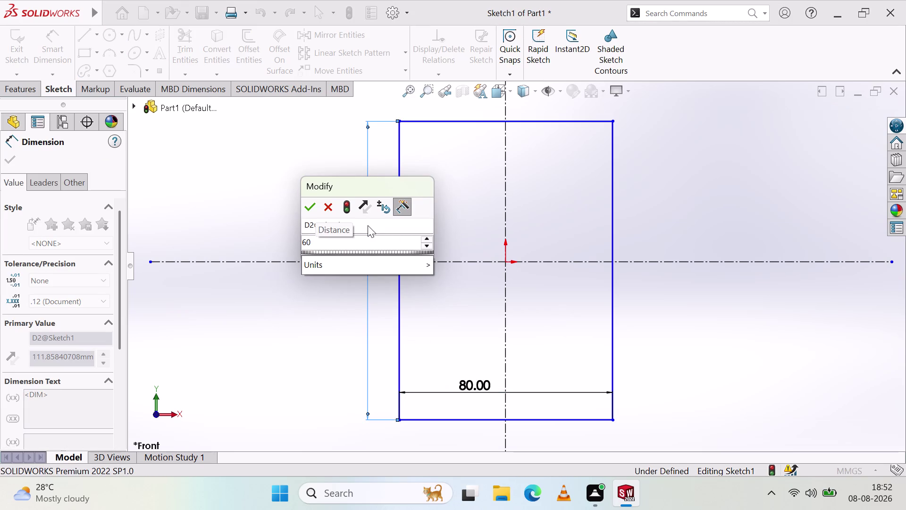
click(311, 211)
click(283, 299)
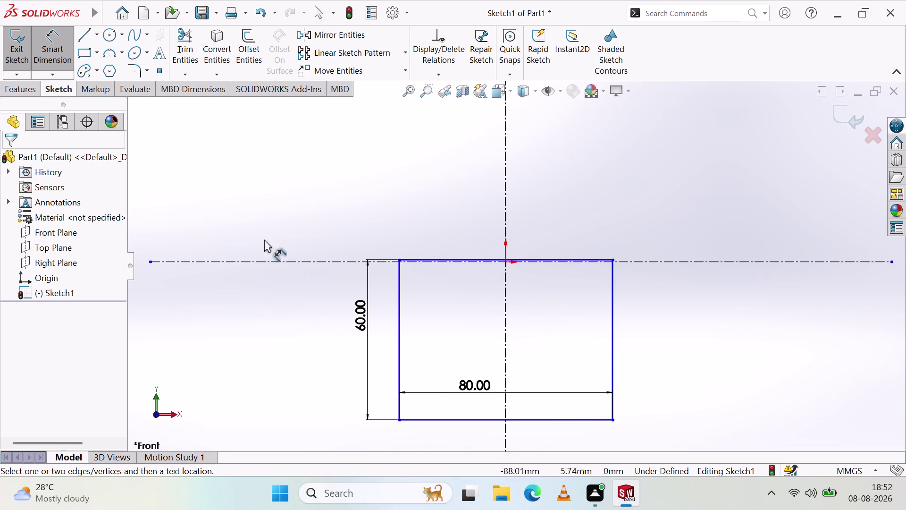
click(55, 50)
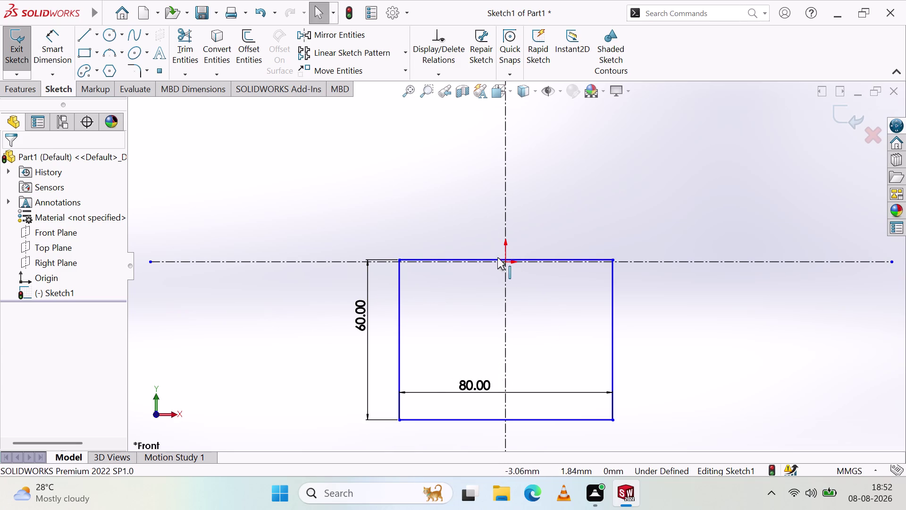
Drag the rectangle up across the horizontal centerline, then nudge it slightly lower.
drag(497, 257, 502, 169)
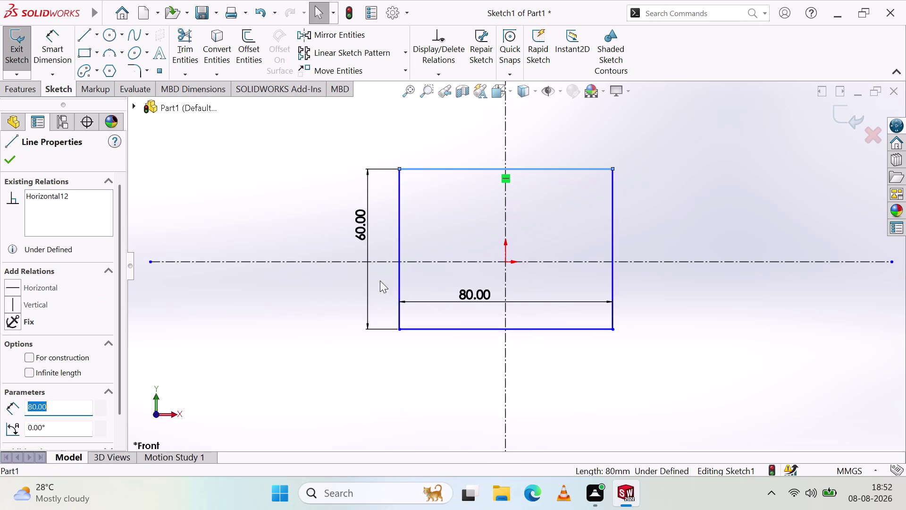
click(294, 322)
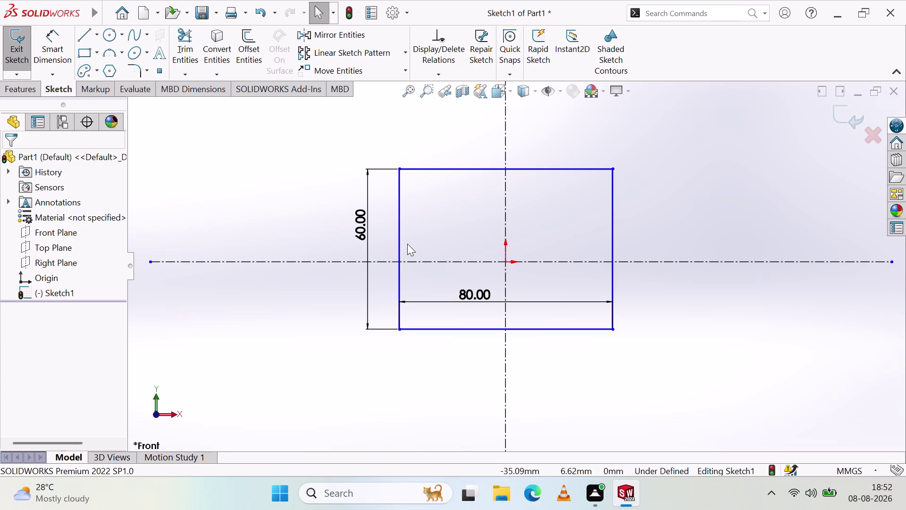
drag(398, 243, 406, 243)
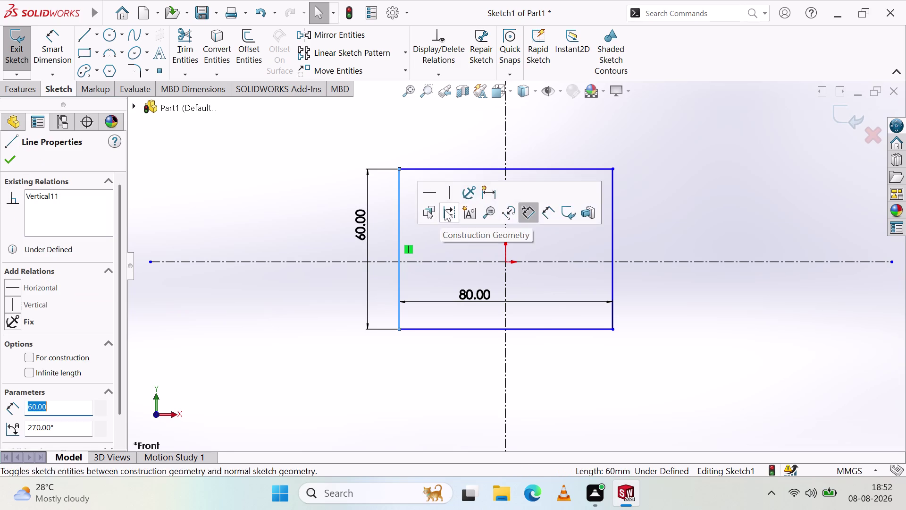
key(Escape)
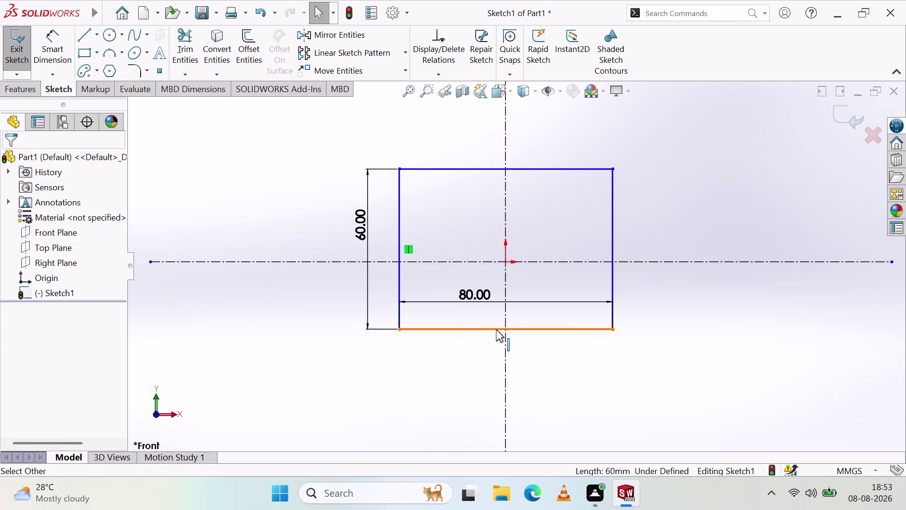
drag(496, 329, 496, 348)
click(267, 350)
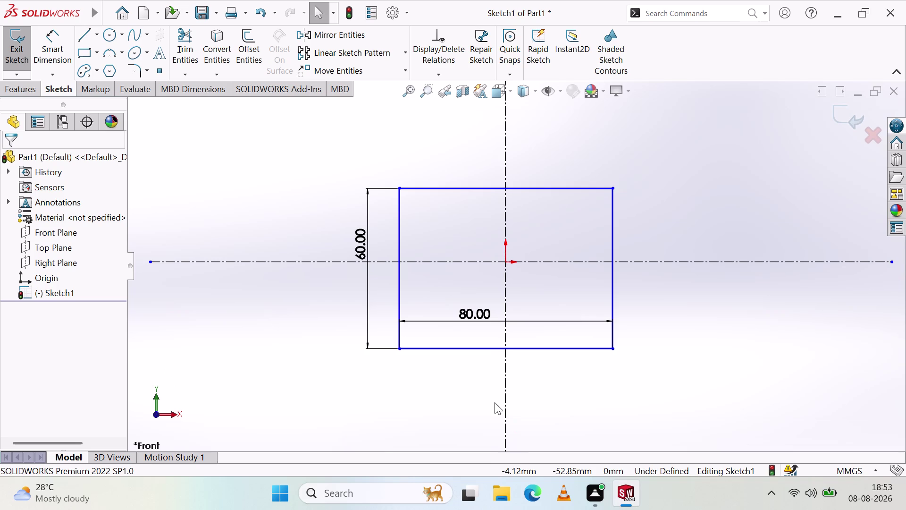
Make the left and right edges symmetric about the vertical centerline.
click(398, 288)
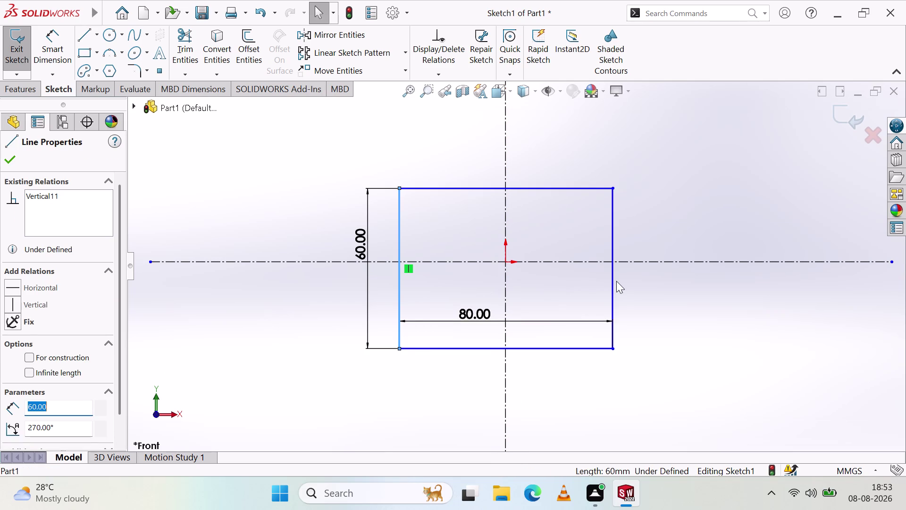
click(612, 284)
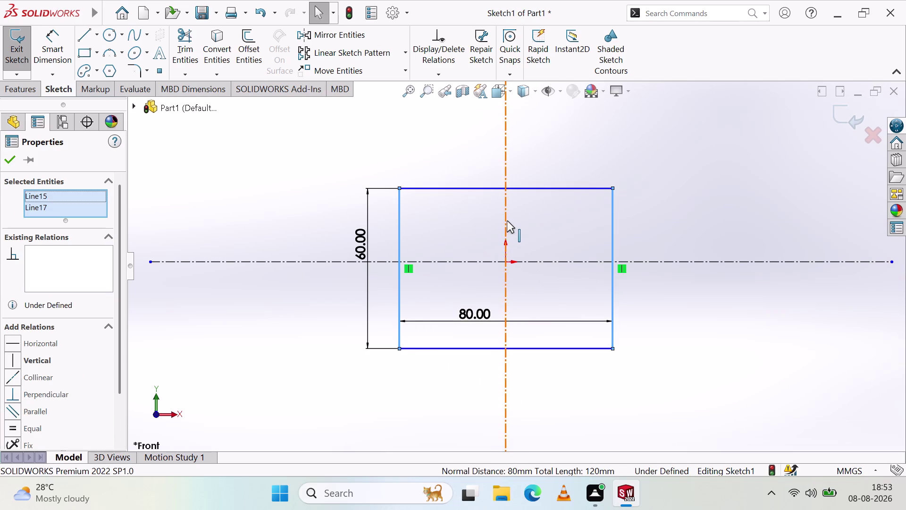
click(505, 218)
click(13, 441)
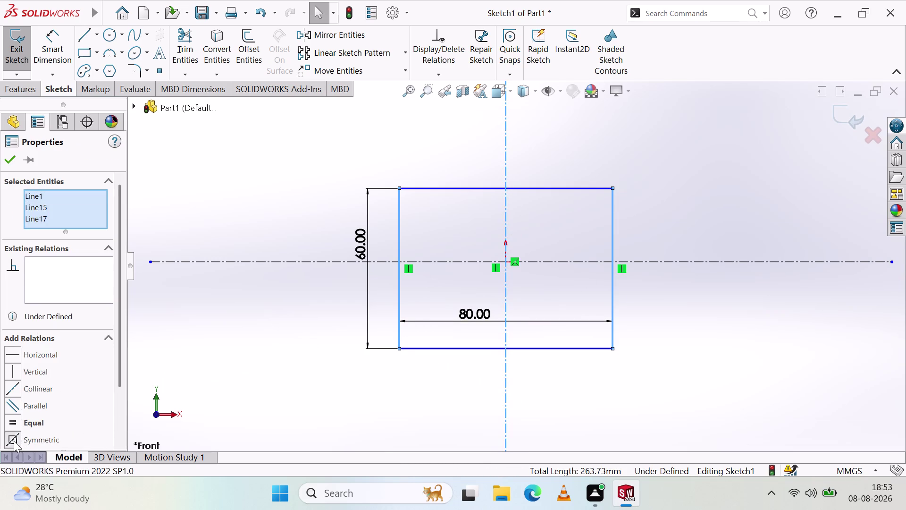
click(5, 161)
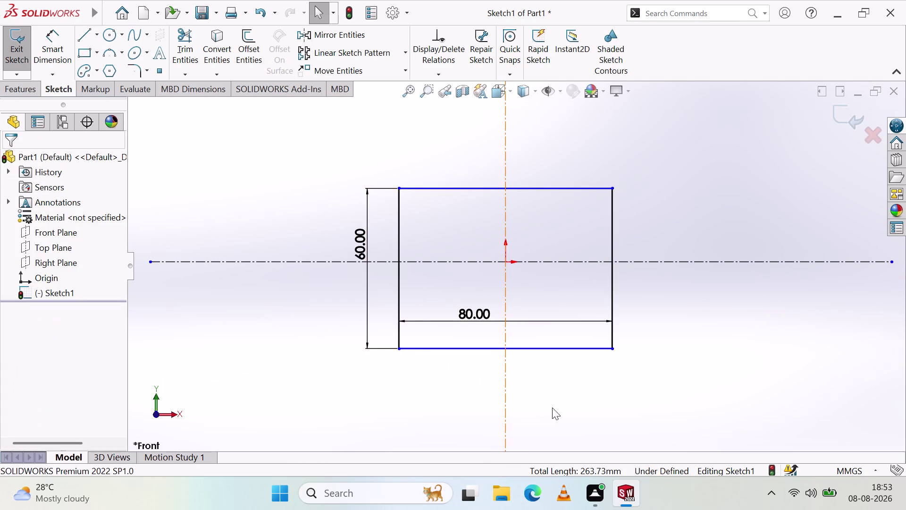
Make the top and bottom edges symmetric about the horizontal centerline.
click(550, 190)
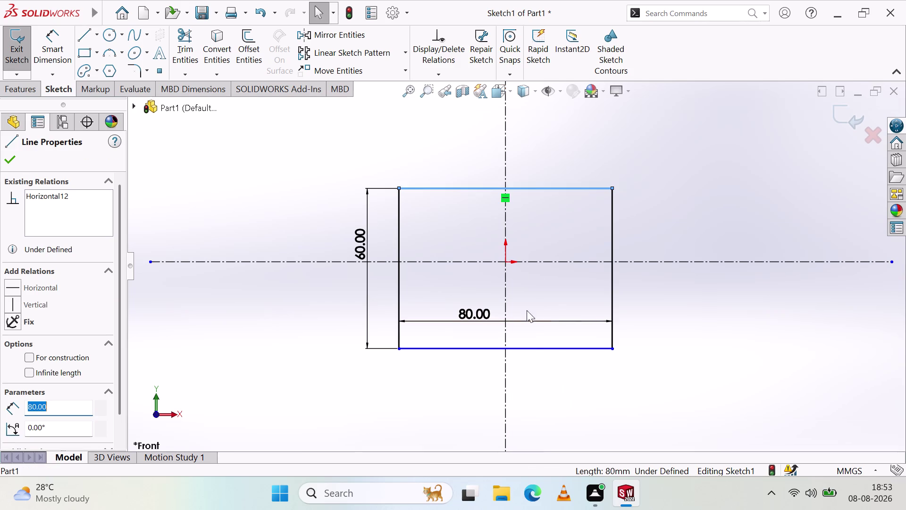
click(528, 348)
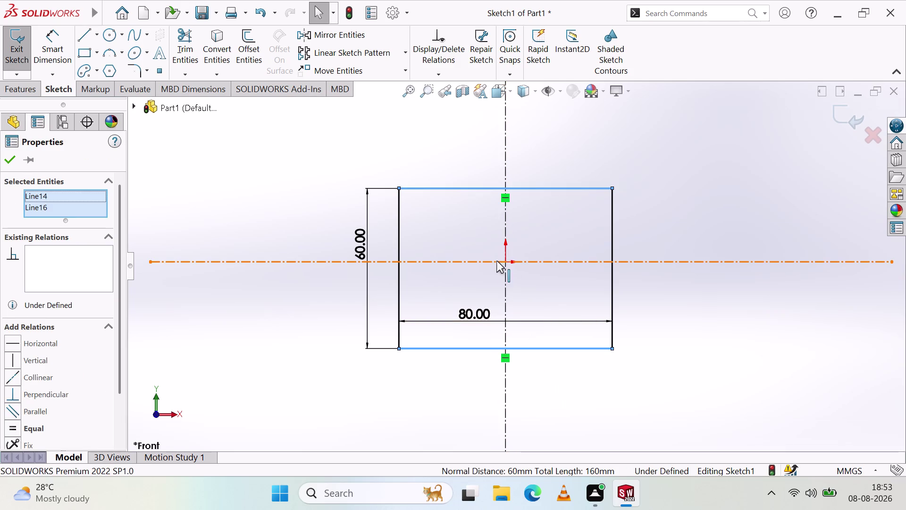
click(490, 259)
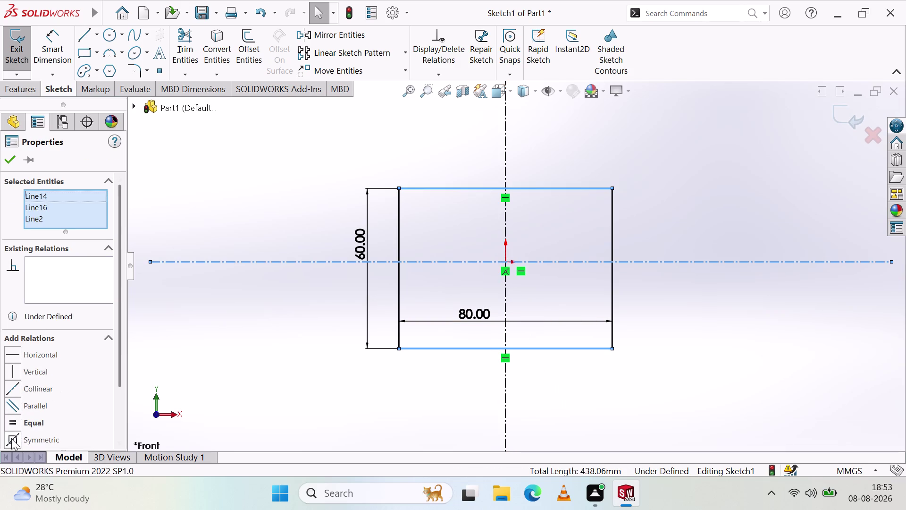
click(10, 439)
click(8, 154)
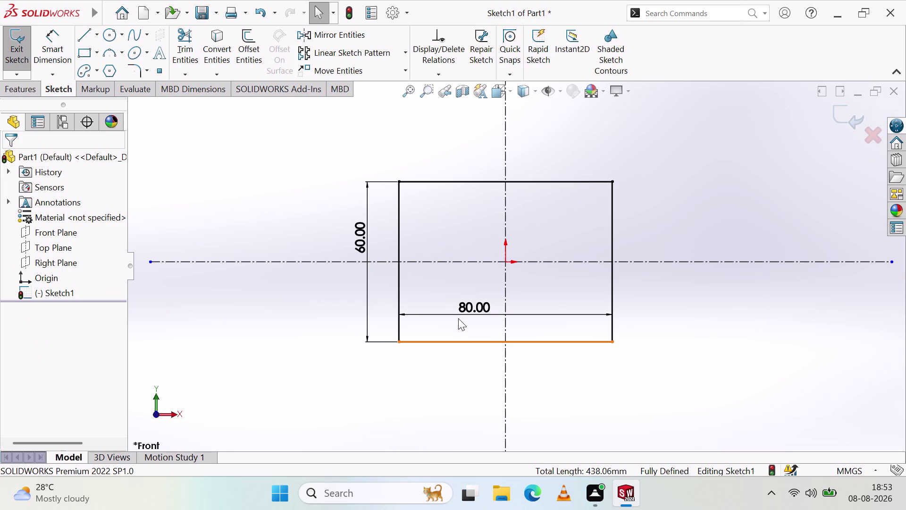
Place the 80.00 dimension below the rectangle and 60.00 above its left side, then exit the sketch.
drag(459, 308, 260, 365)
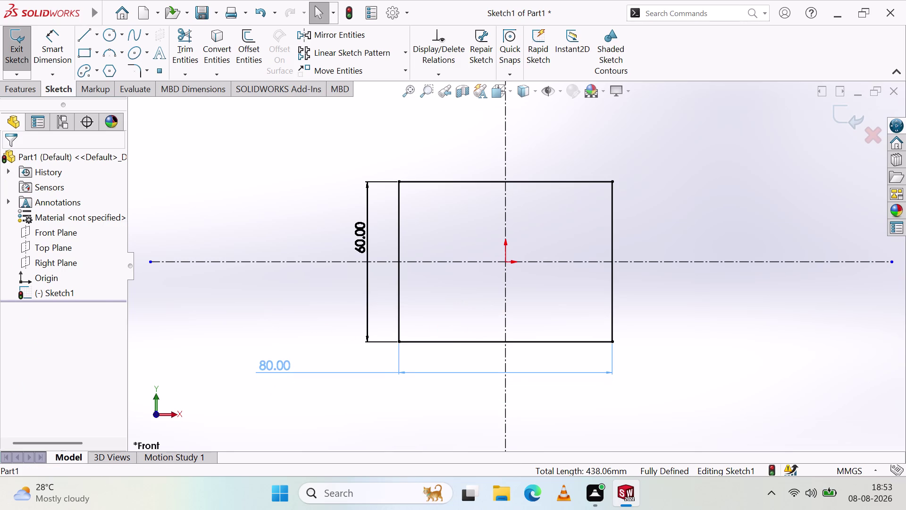
drag(362, 227, 344, 142)
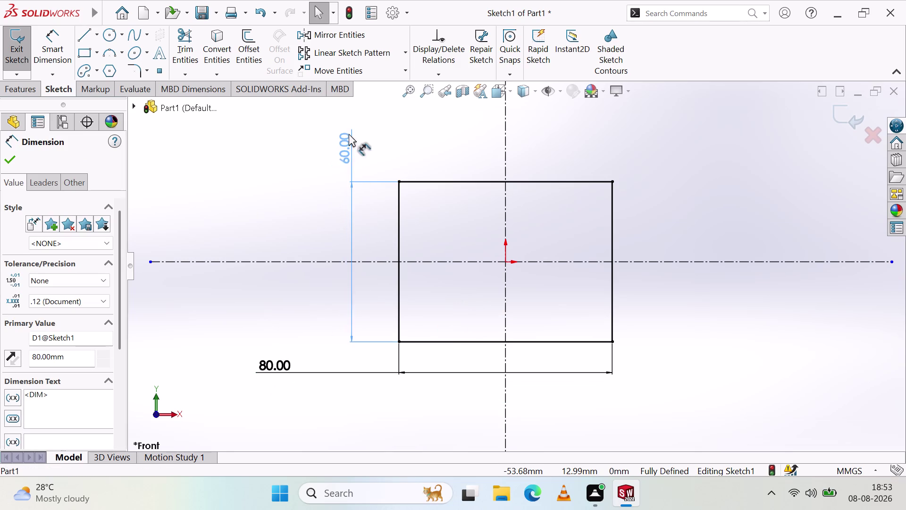
drag(344, 142, 362, 120)
click(299, 181)
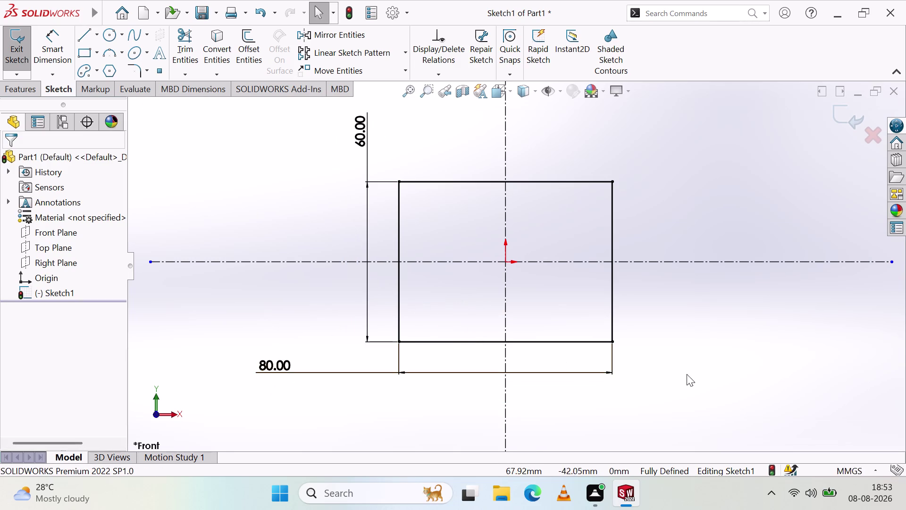
drag(262, 364, 242, 335)
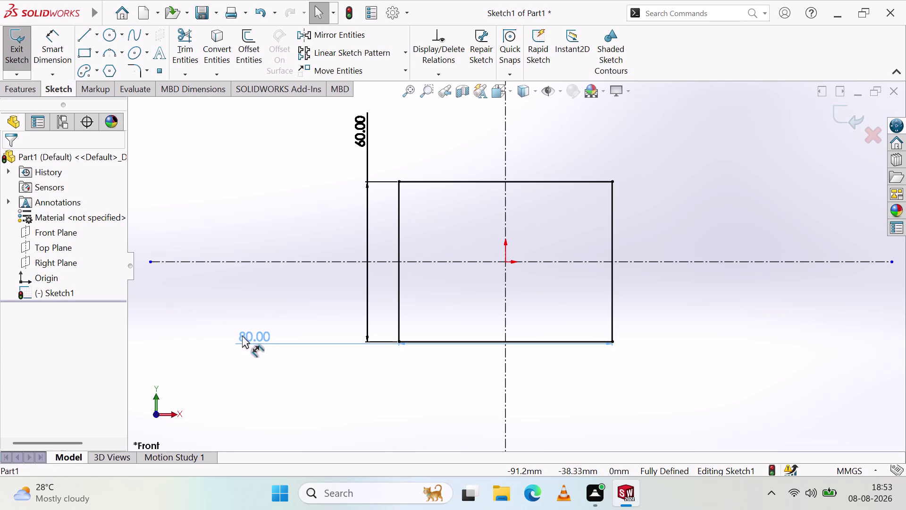
drag(242, 335, 242, 355)
click(332, 427)
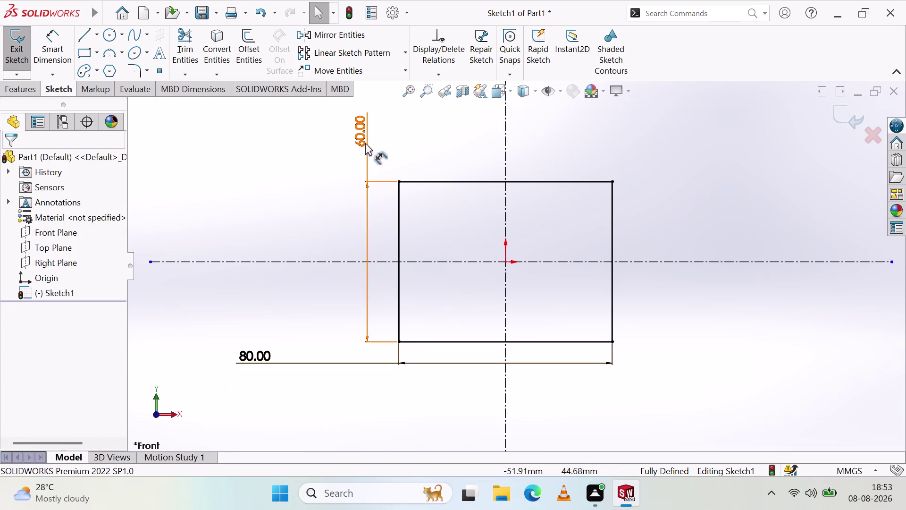
drag(362, 142, 377, 126)
click(319, 193)
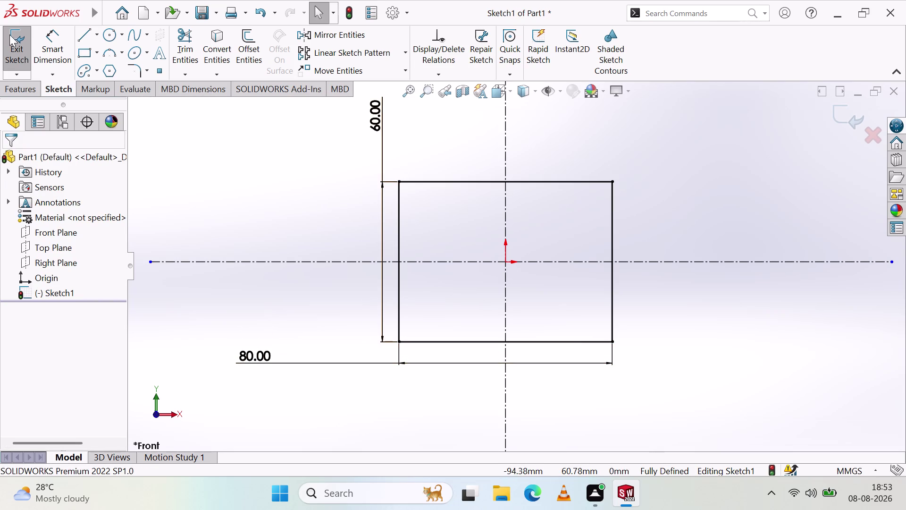
click(21, 58)
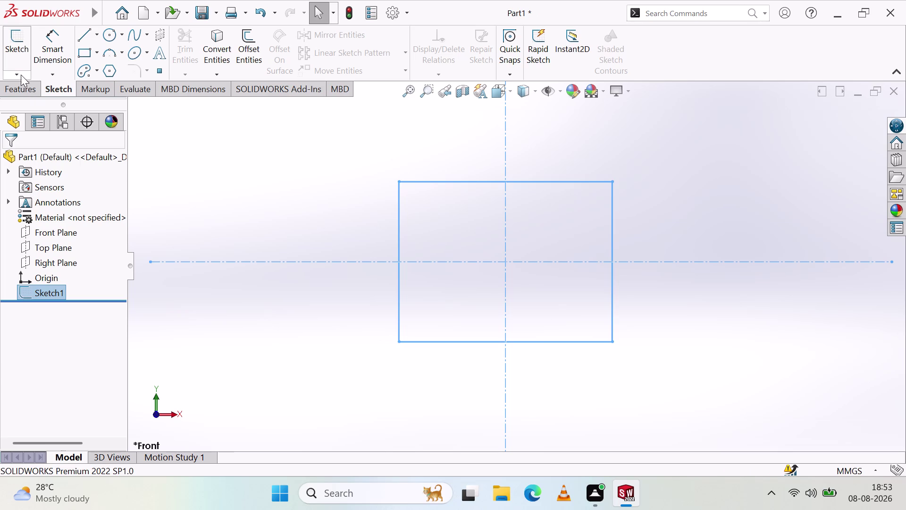
Extrude Sketch1 as an 80 mm blind Boss-Extrude1 to form the first solid block.
click(27, 85)
click(22, 58)
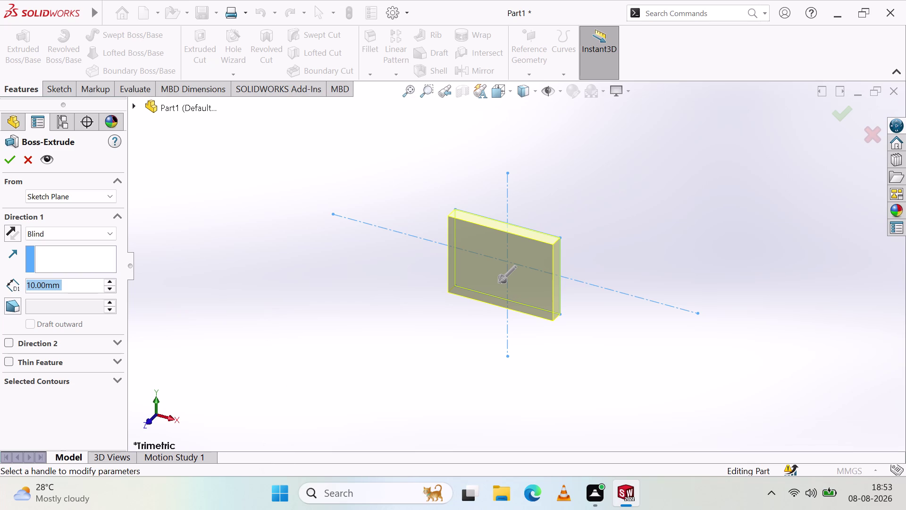
triple_click(115, 280)
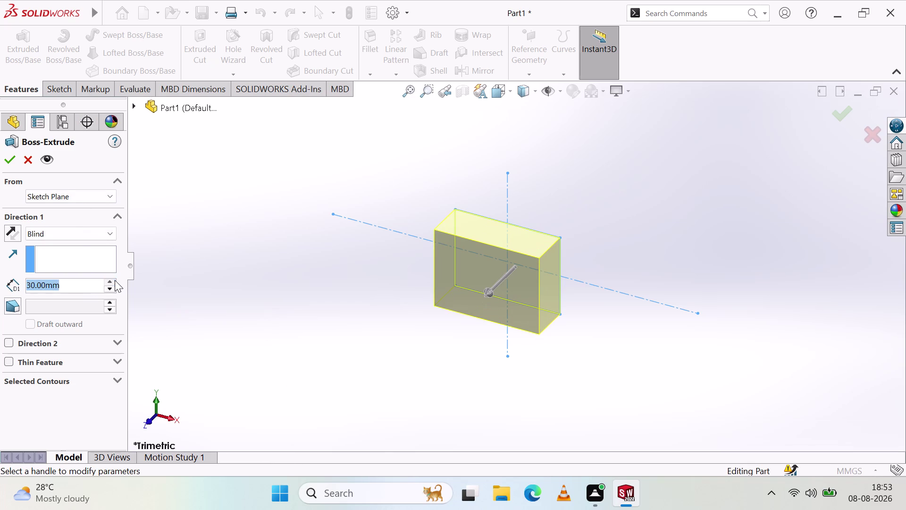
double_click(115, 280)
click(114, 280)
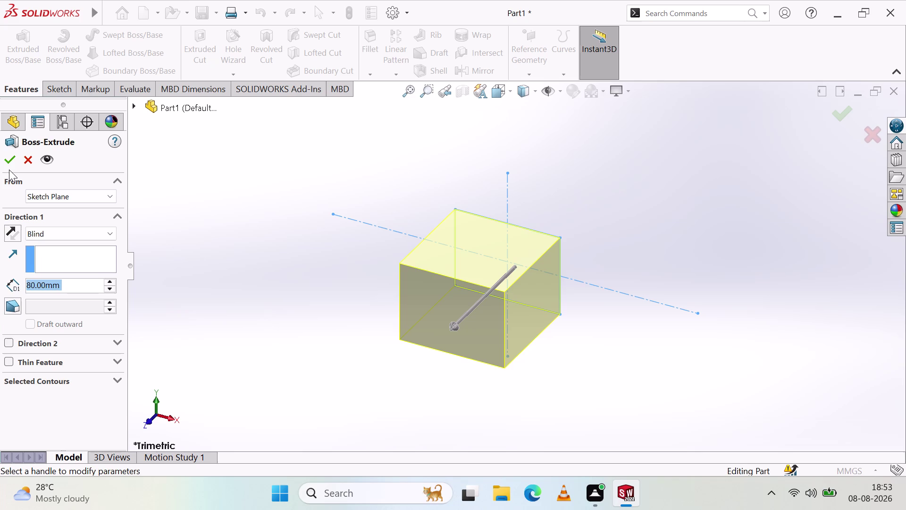
click(8, 163)
click(304, 348)
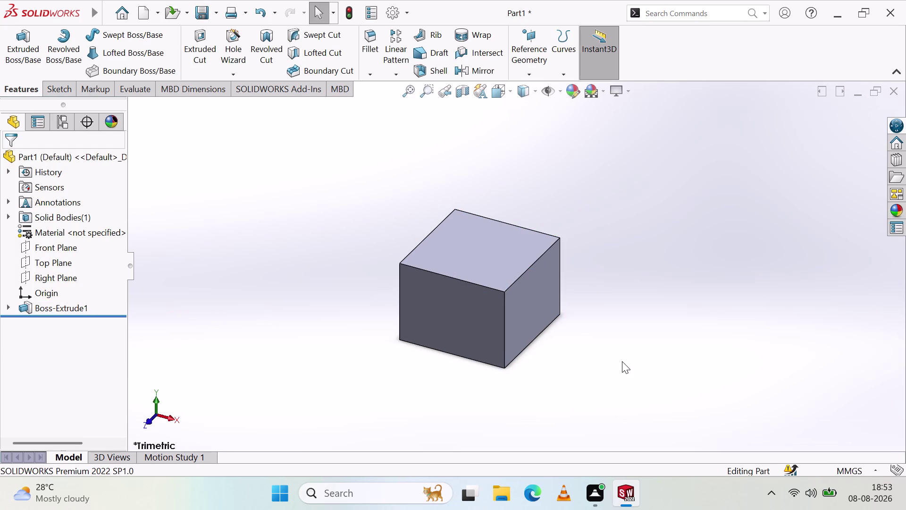
Show the block in Front view, zoomed to fill the window, with Sketch tools showing.
click(171, 416)
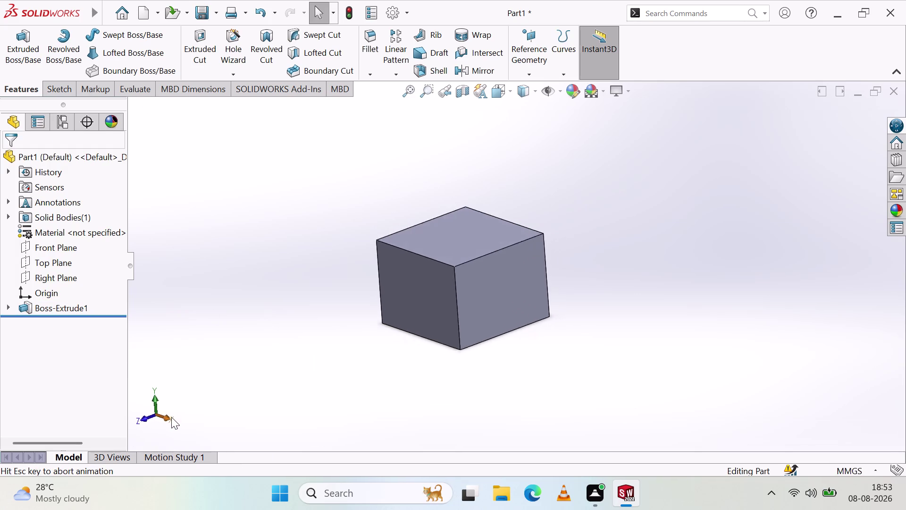
click(139, 416)
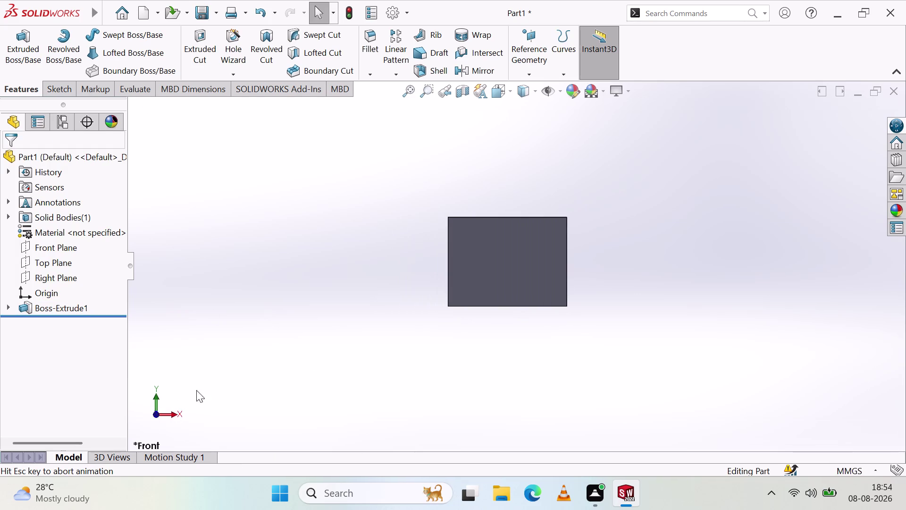
scroll(up, 3)
scroll(down, 3)
scroll(down, 3)
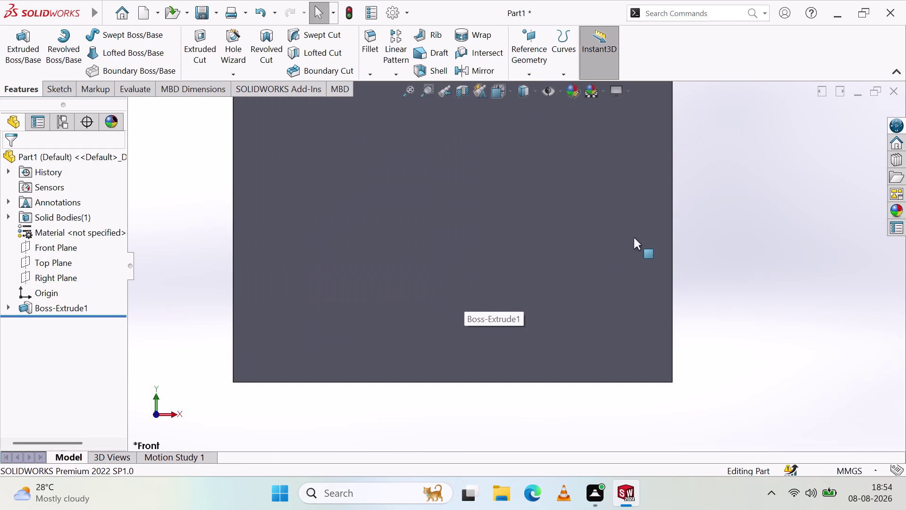
scroll(up, 3)
scroll(down, 3)
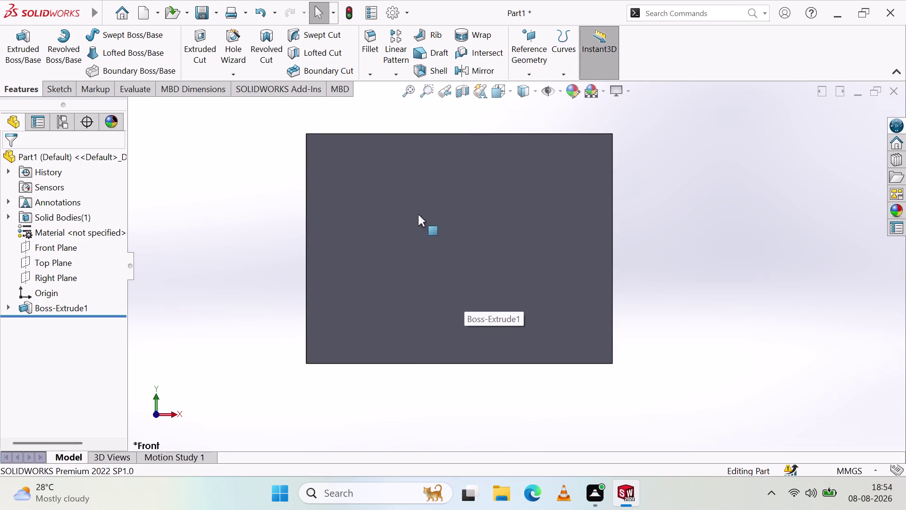
scroll(down, 3)
scroll(up, 3)
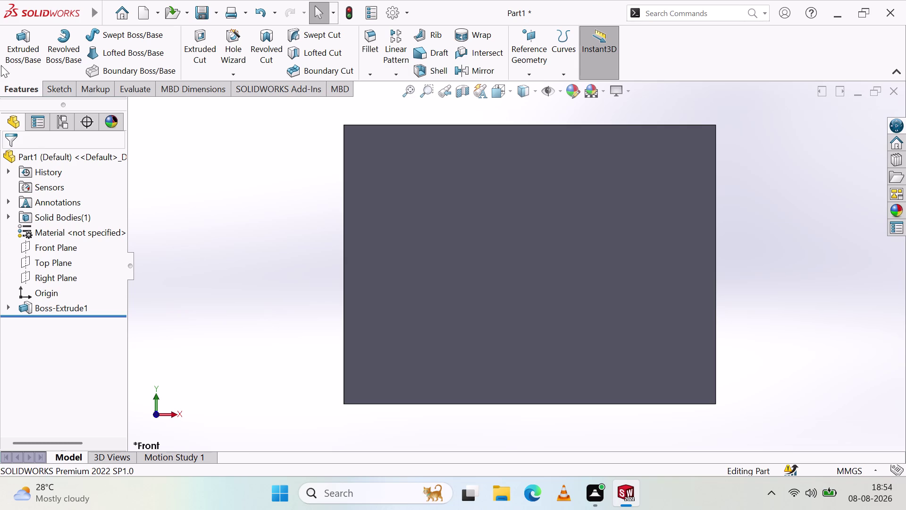
click(58, 99)
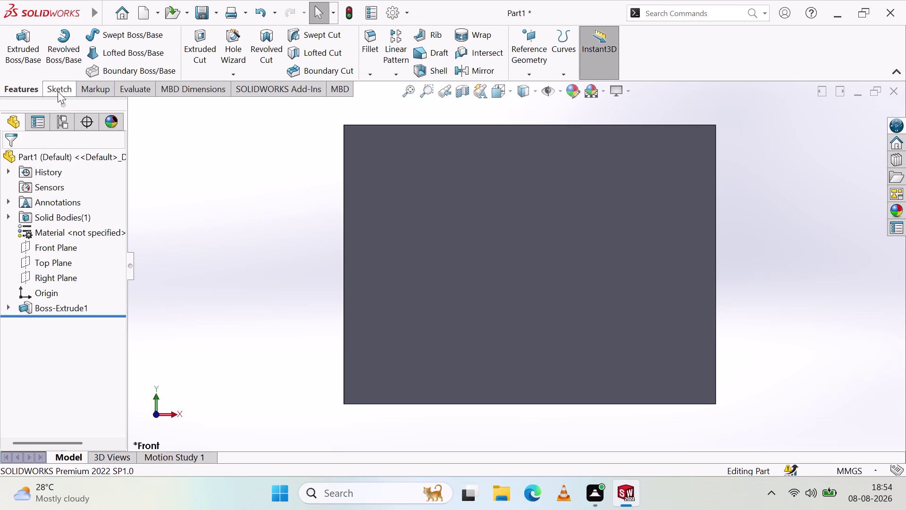
click(58, 91)
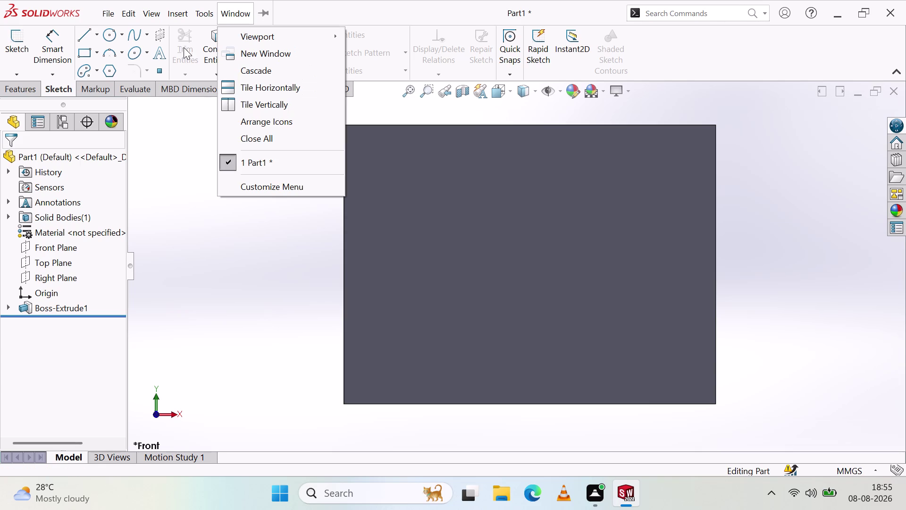
Start a sketch on the block's front face, then cancel the Circle tool.
click(254, 293)
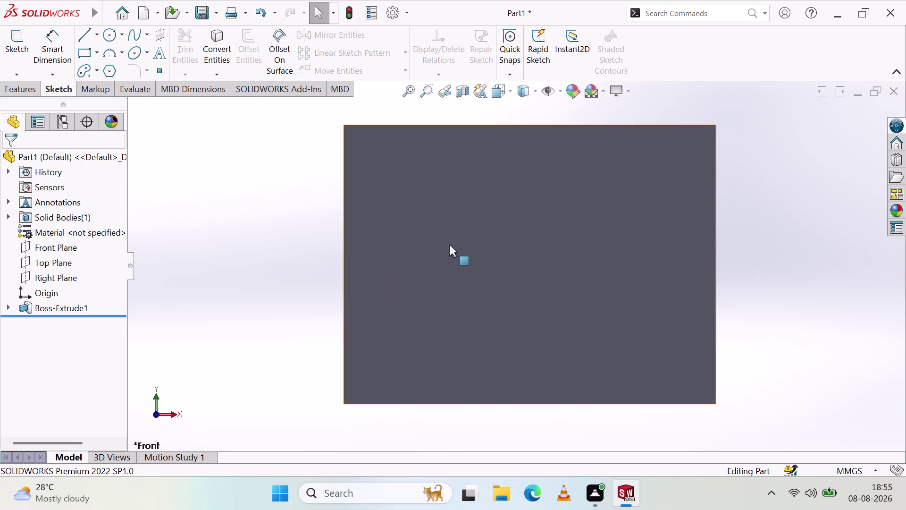
click(529, 263)
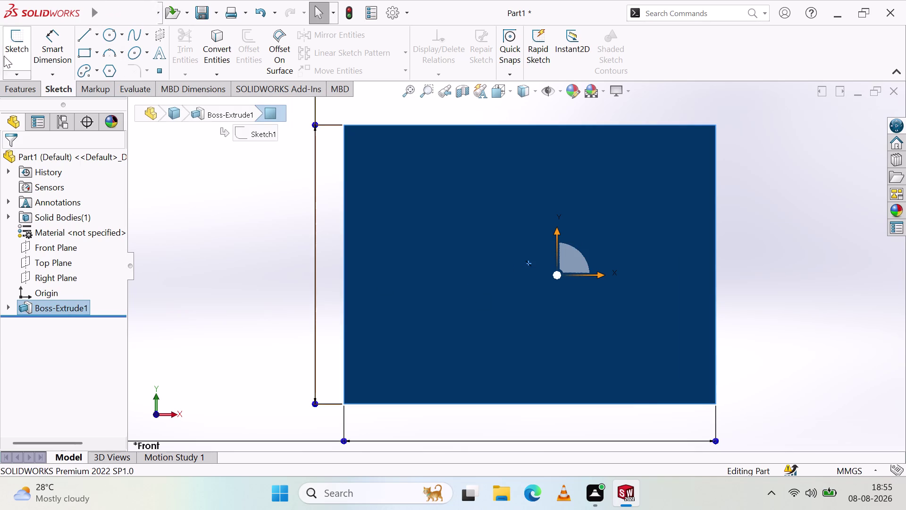
click(14, 37)
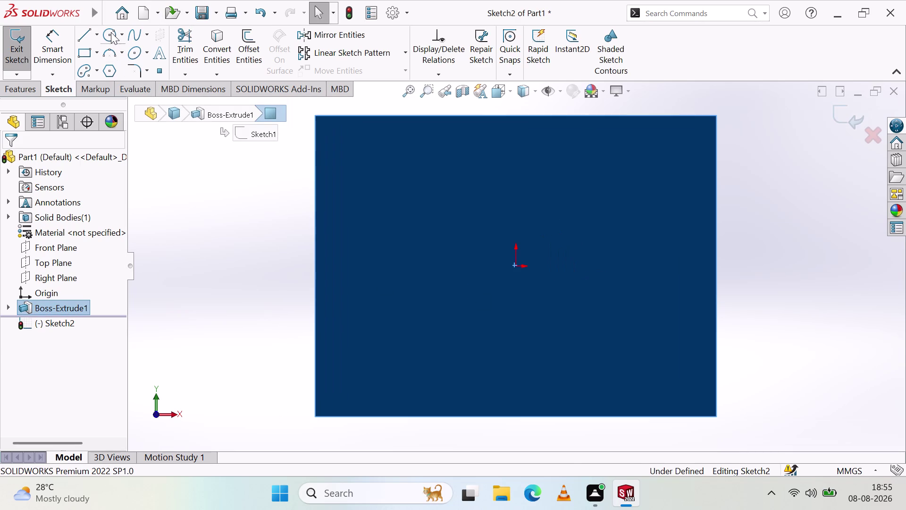
click(111, 32)
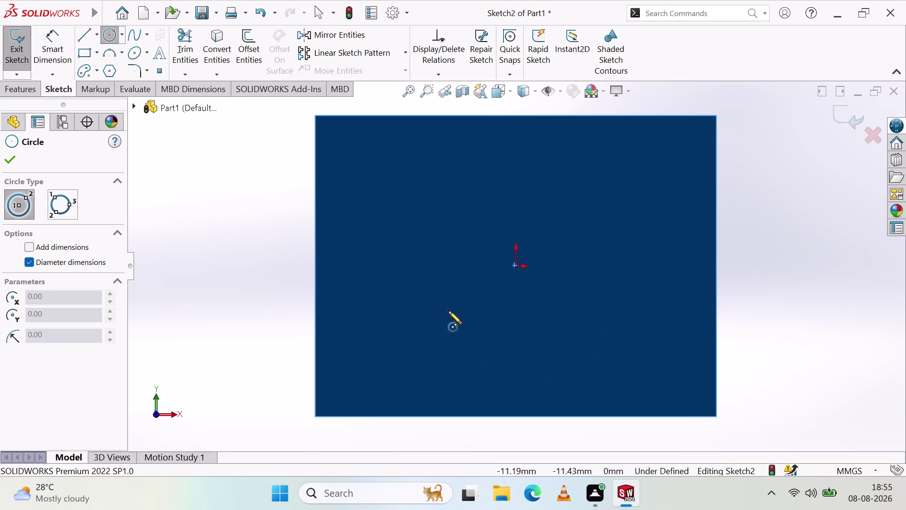
key(Escape)
key(Escape)
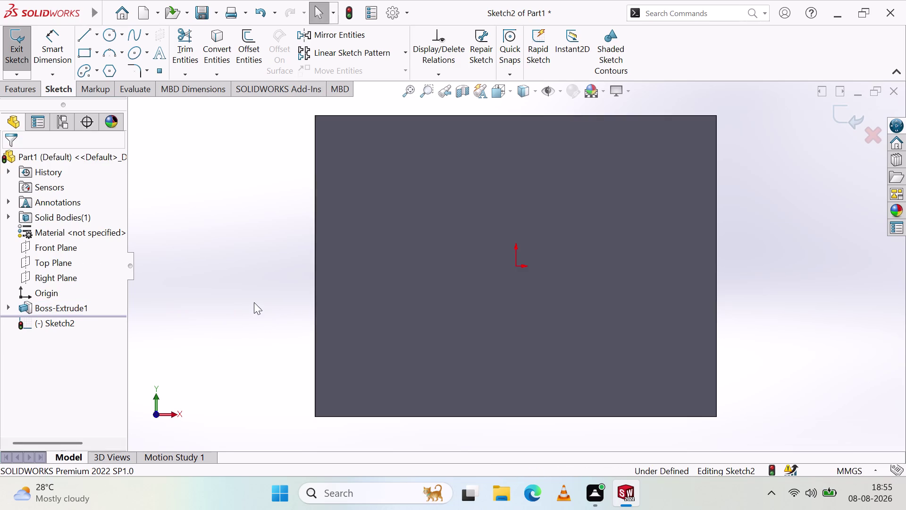
Orbit the block to inspect where the Front Plane and Right Plane lie.
middle_drag(241, 281, 265, 292)
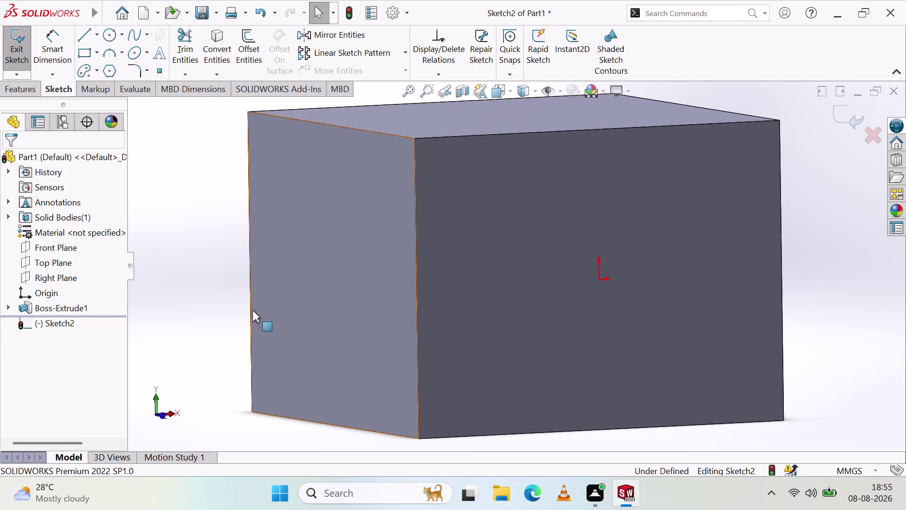
scroll(up, 3)
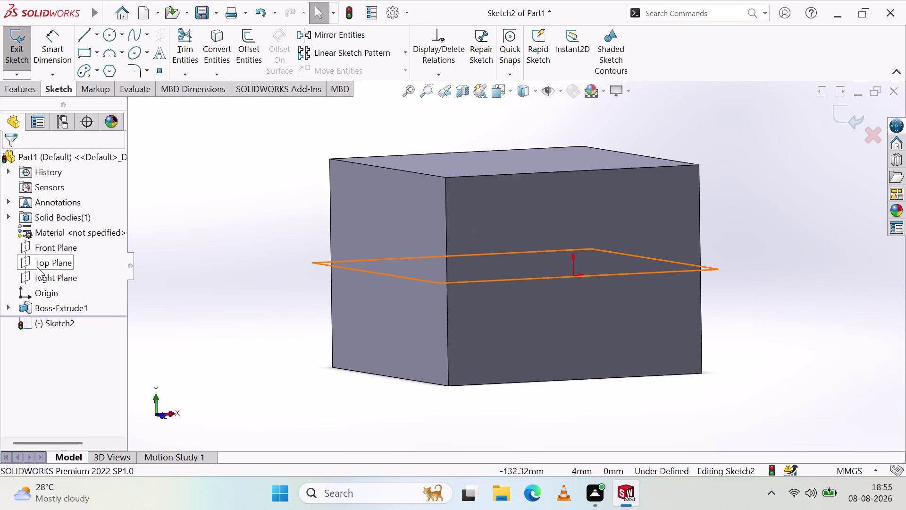
click(45, 244)
middle_drag(184, 280, 241, 298)
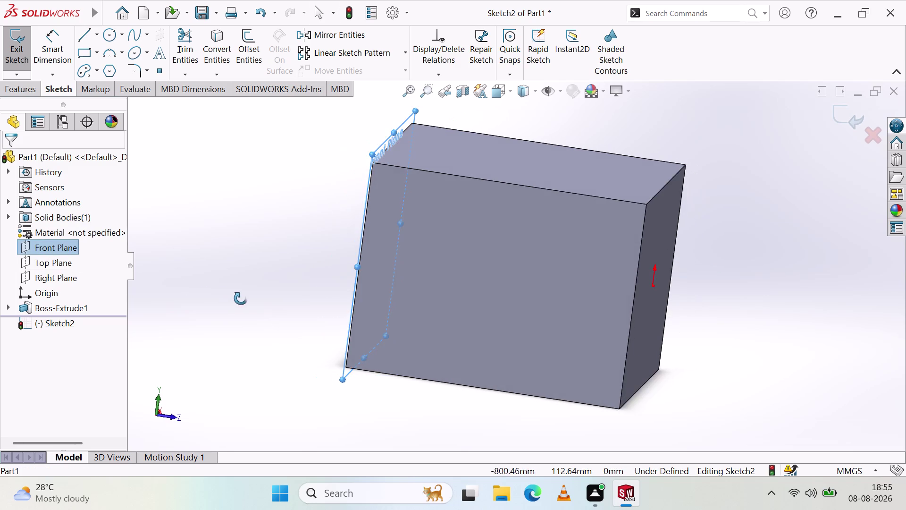
middle_drag(240, 298, 221, 297)
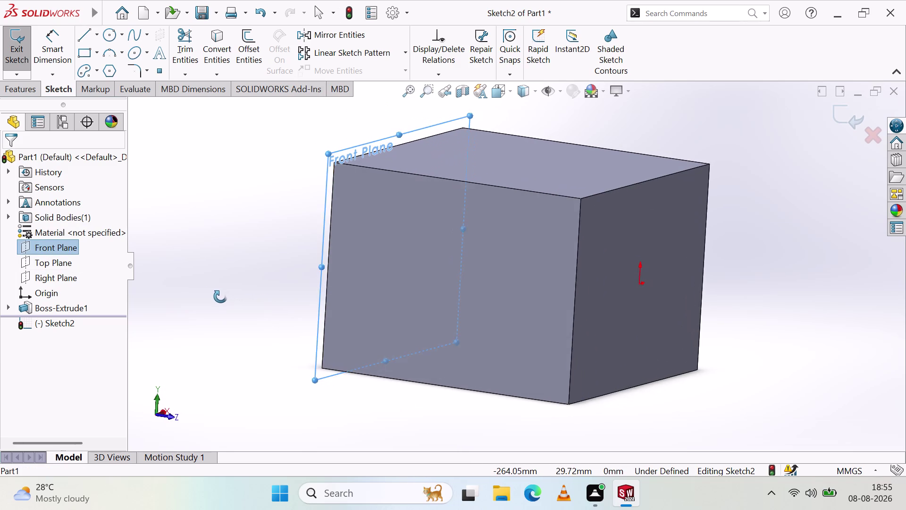
middle_drag(220, 297, 224, 284)
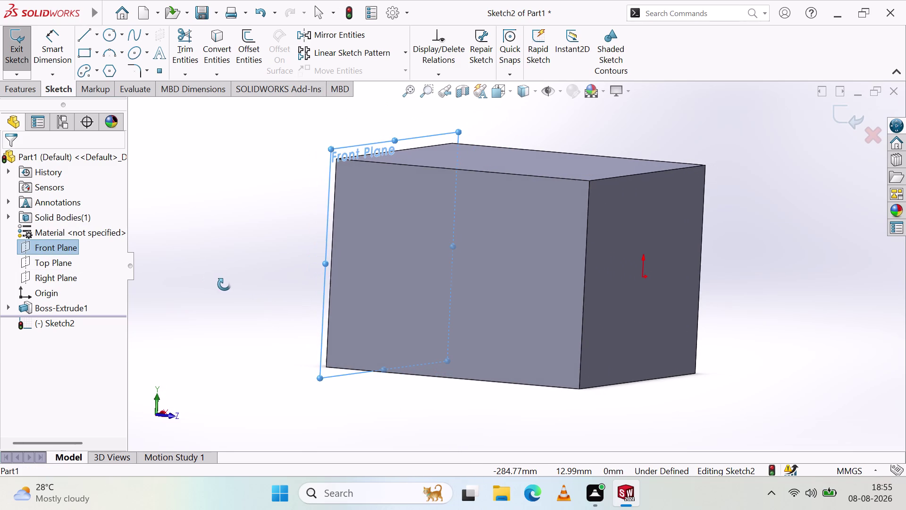
middle_drag(224, 284, 213, 270)
click(66, 278)
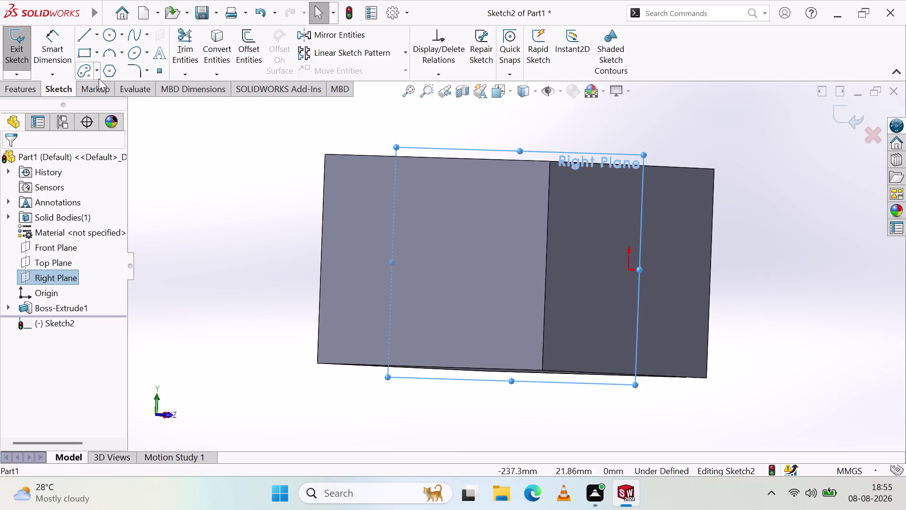
middle_drag(176, 138, 153, 141)
middle_drag(211, 199, 172, 207)
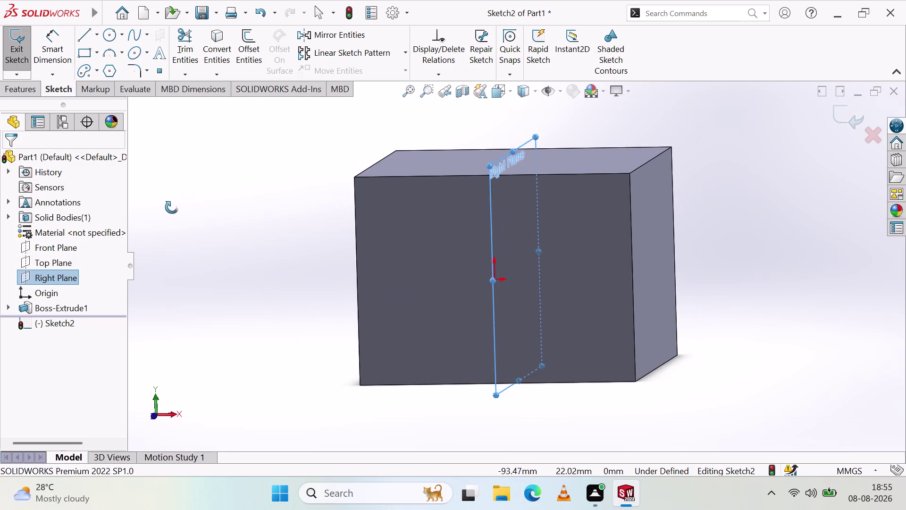
middle_drag(172, 208, 256, 224)
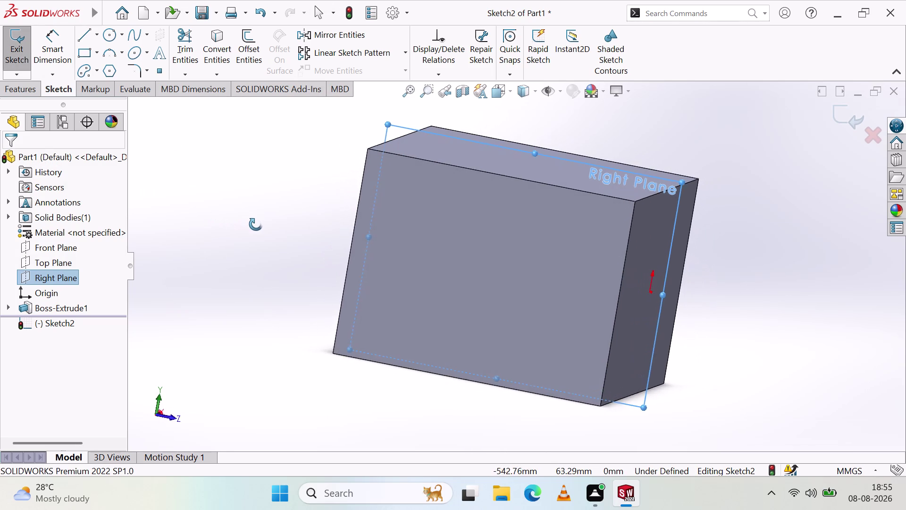
middle_drag(256, 224, 247, 212)
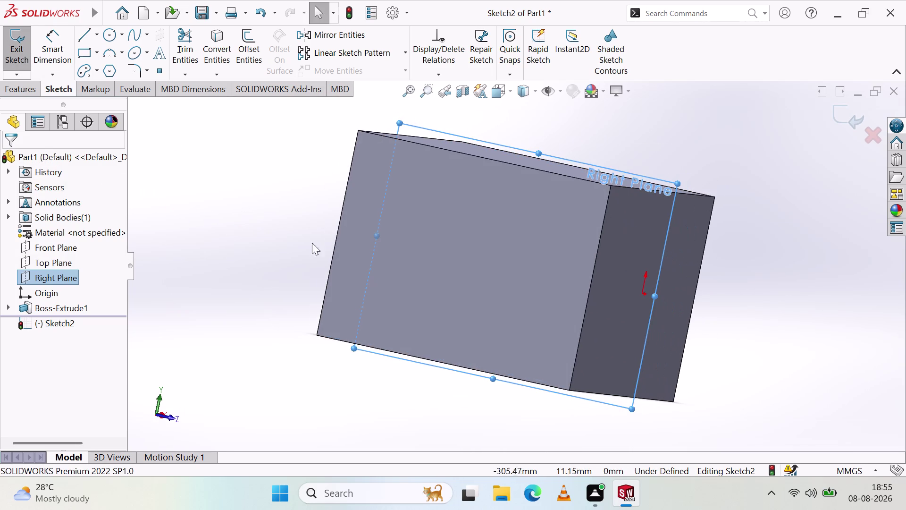
Select the block's large face and orbit to face it, cancelling the circle tool.
click(487, 274)
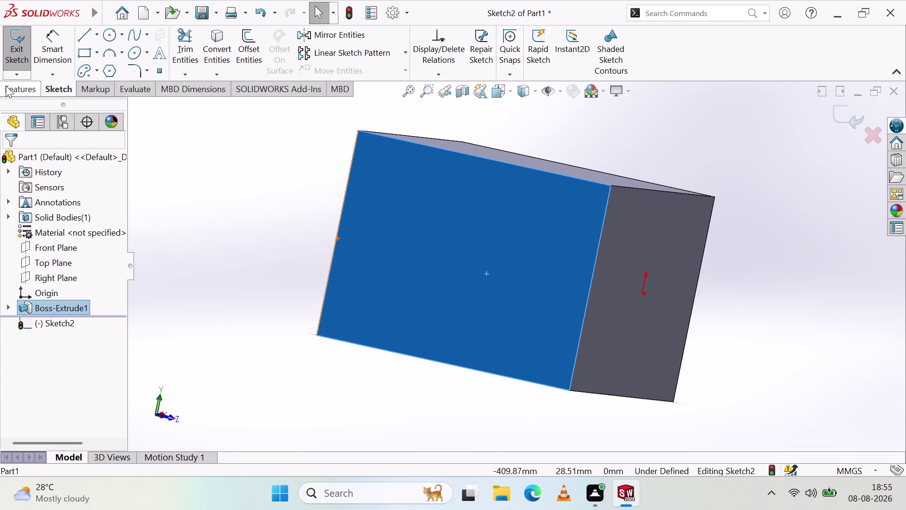
click(94, 34)
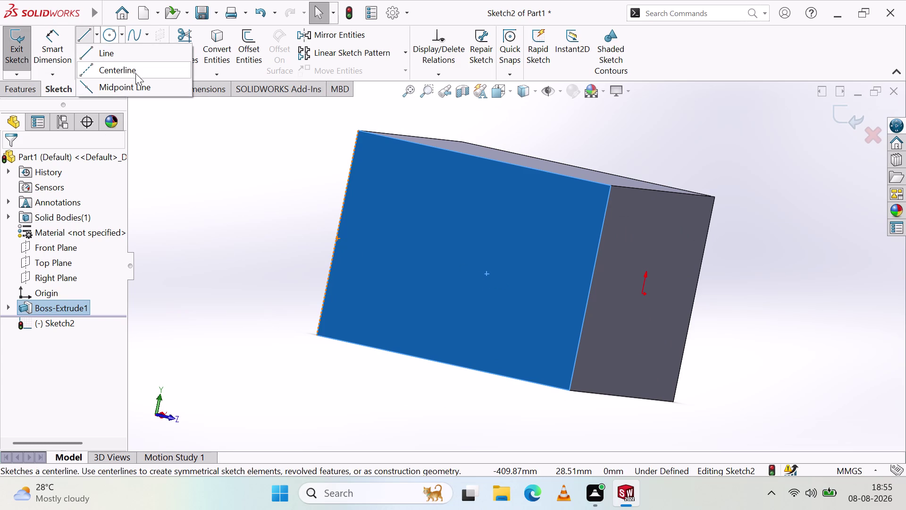
click(115, 37)
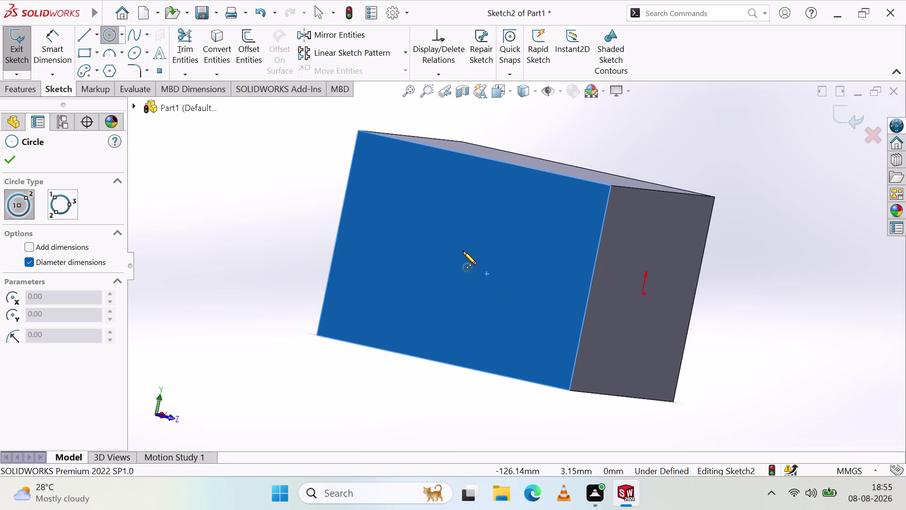
middle_drag(452, 255, 484, 263)
middle_drag(514, 253, 505, 255)
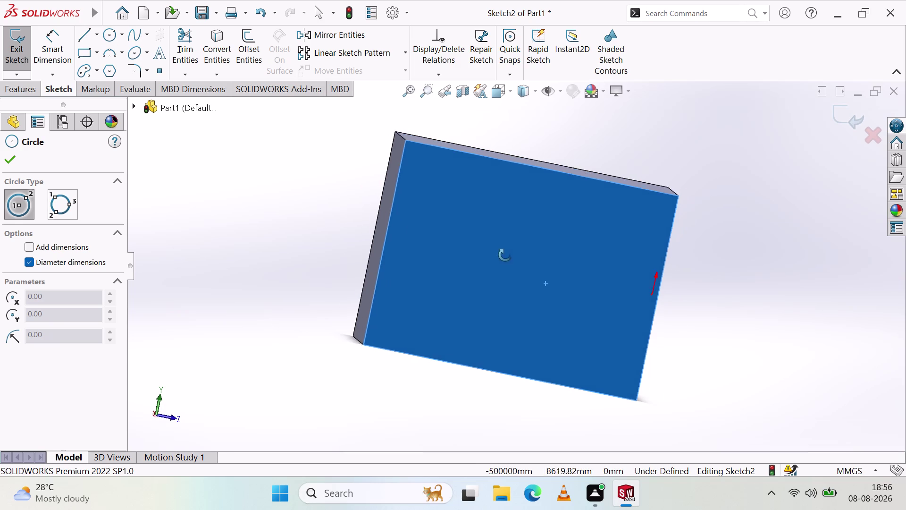
middle_drag(505, 254, 504, 255)
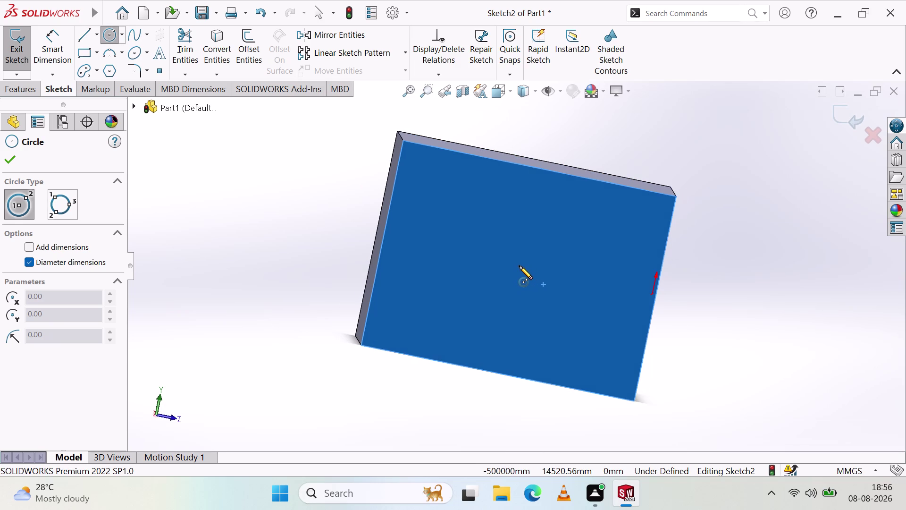
click(518, 266)
click(12, 164)
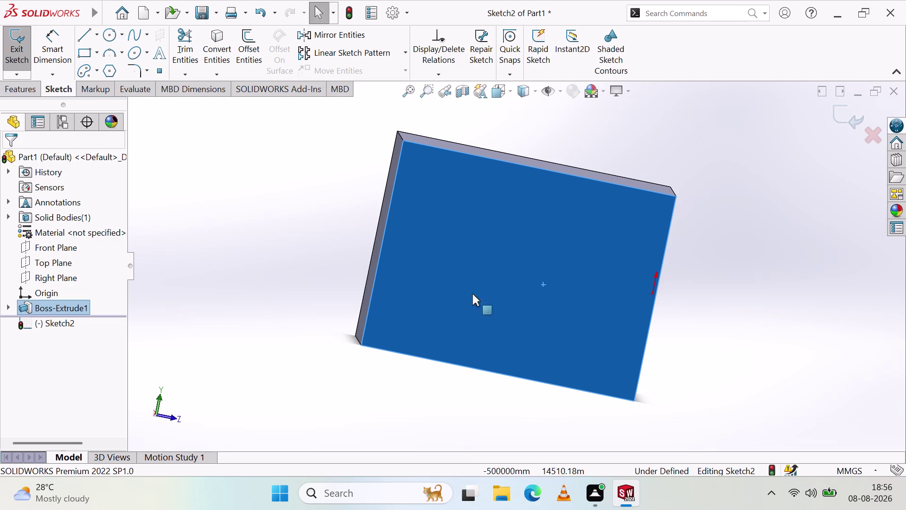
key(Escape)
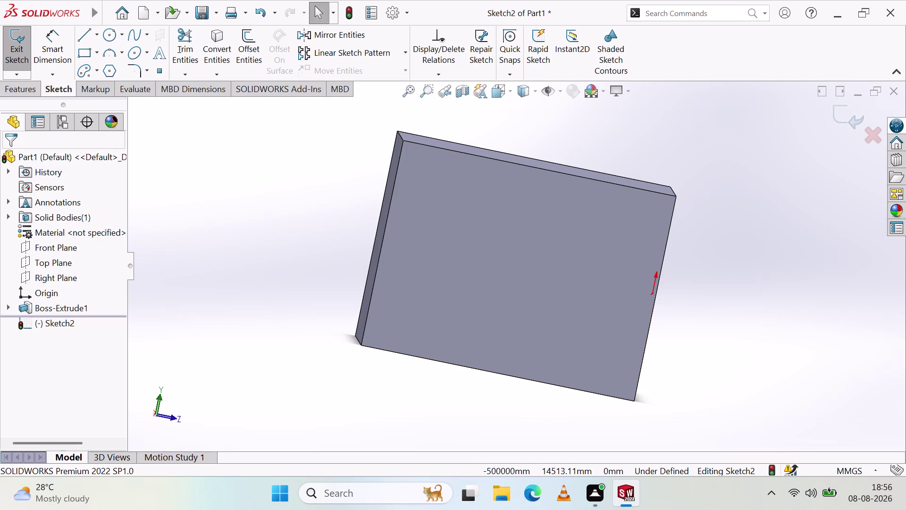
Select the large front face and exit the empty sketch.
click(479, 214)
click(11, 55)
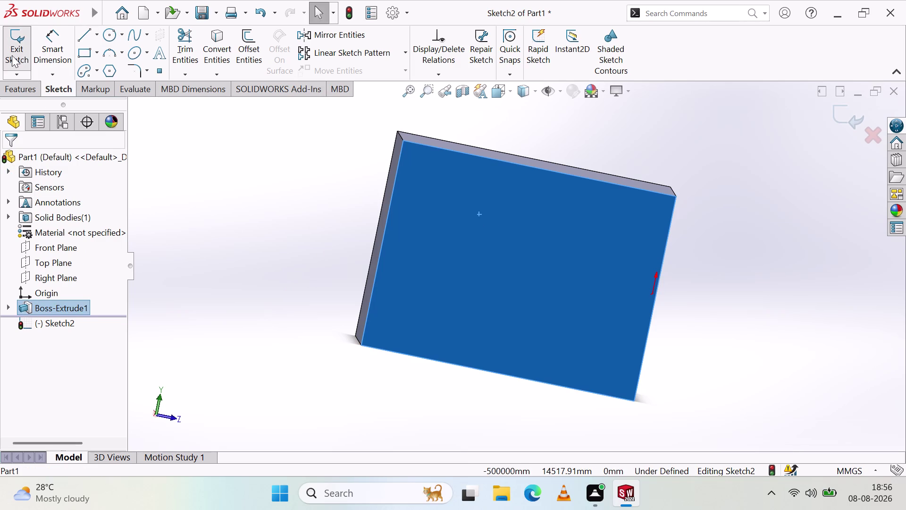
click(522, 315)
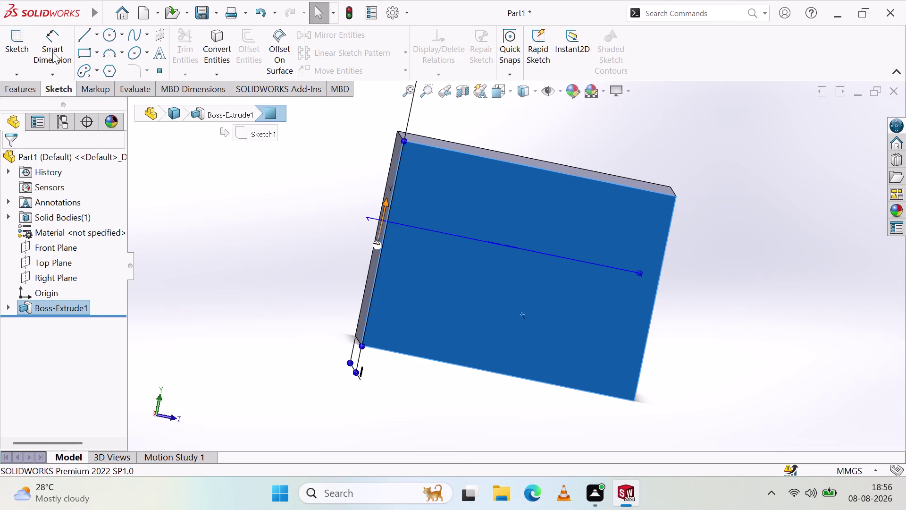
In Sketch3 on the face, draw a circle centred on the horizontal line right of the origin.
click(25, 48)
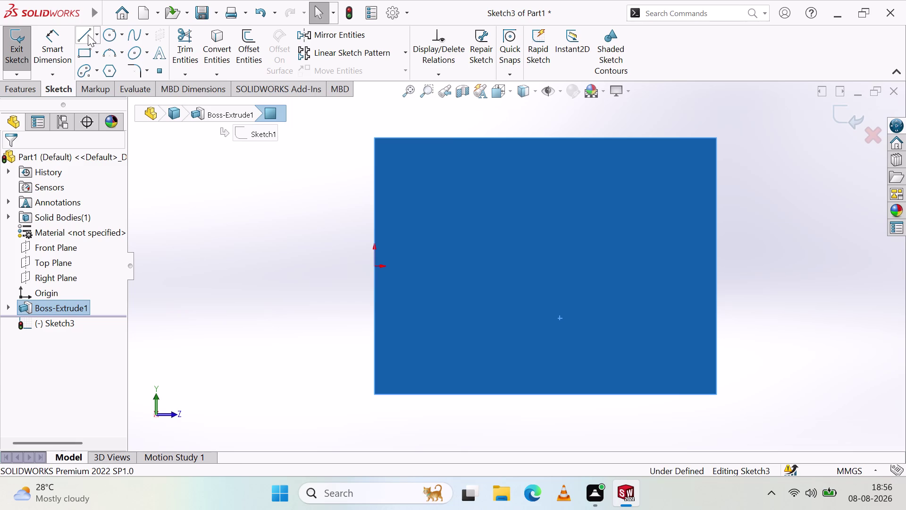
click(115, 33)
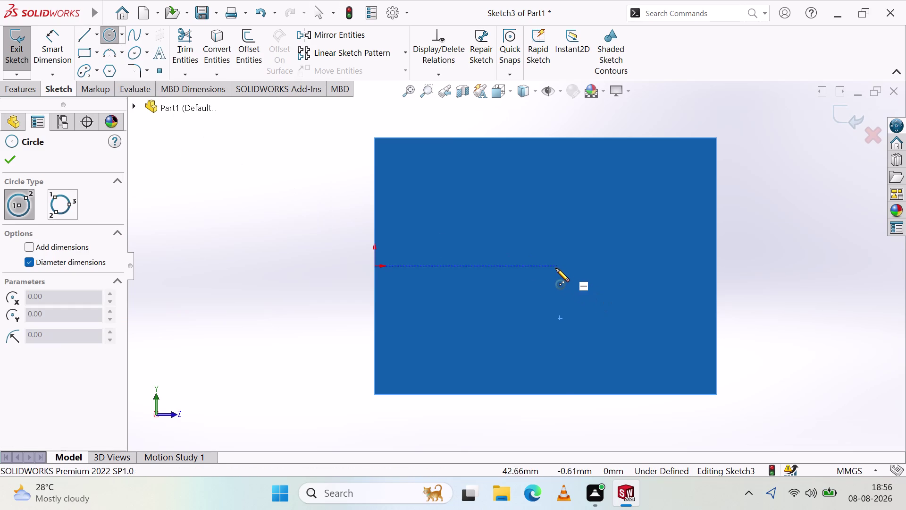
click(548, 270)
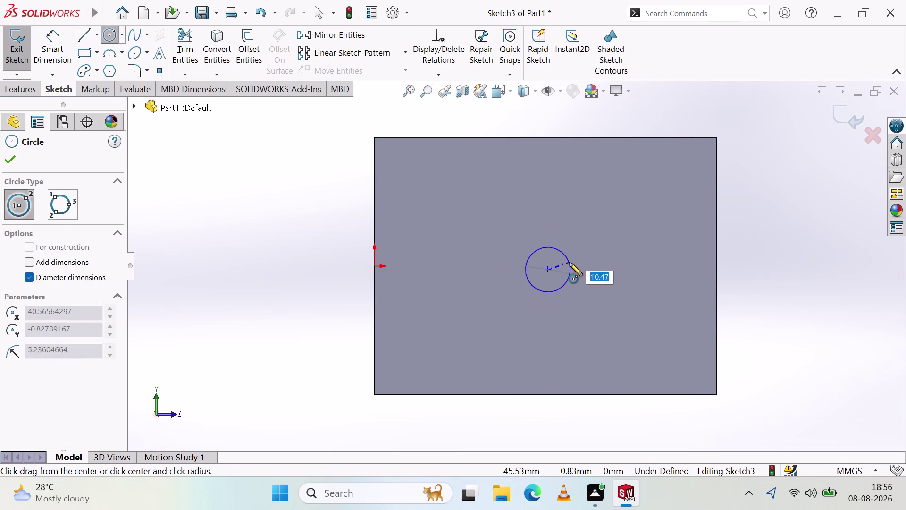
key(Escape)
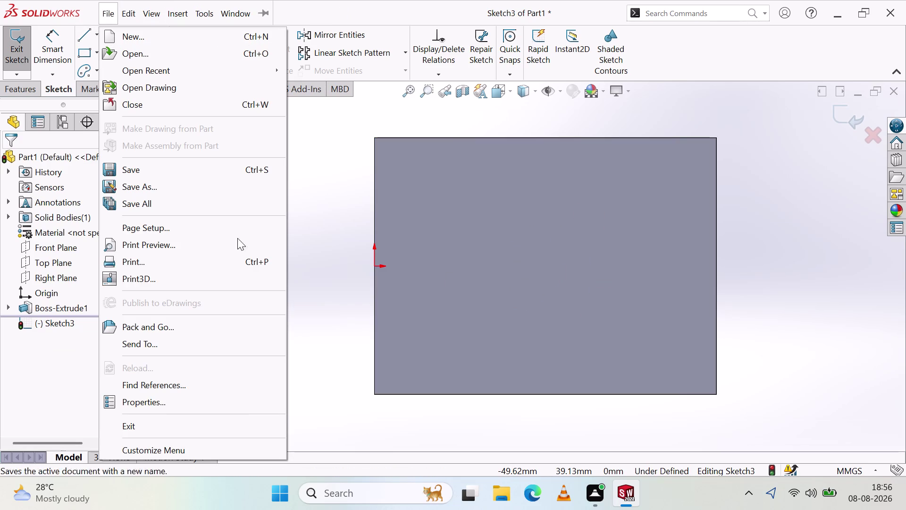
click(344, 294)
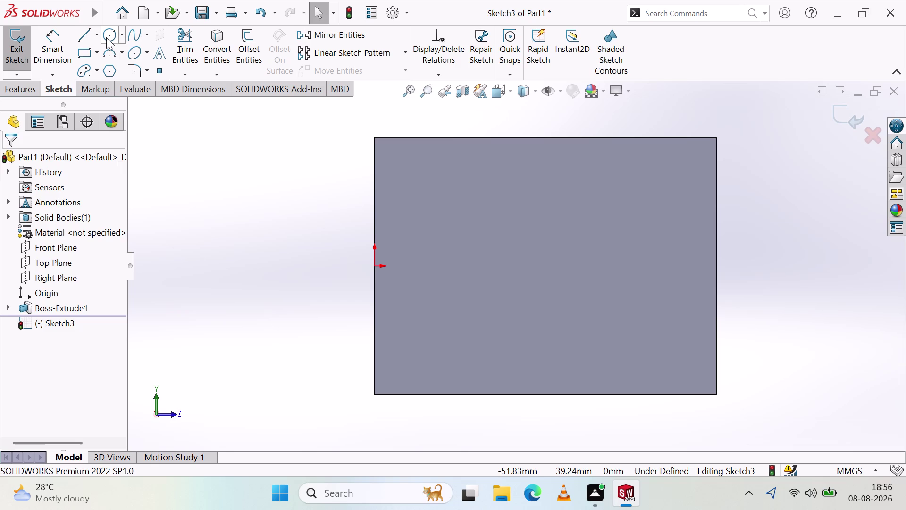
click(106, 37)
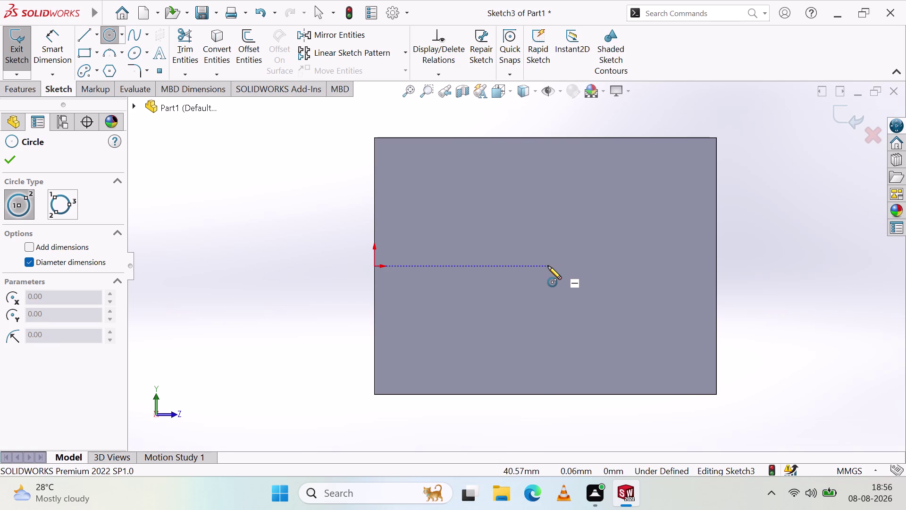
click(542, 266)
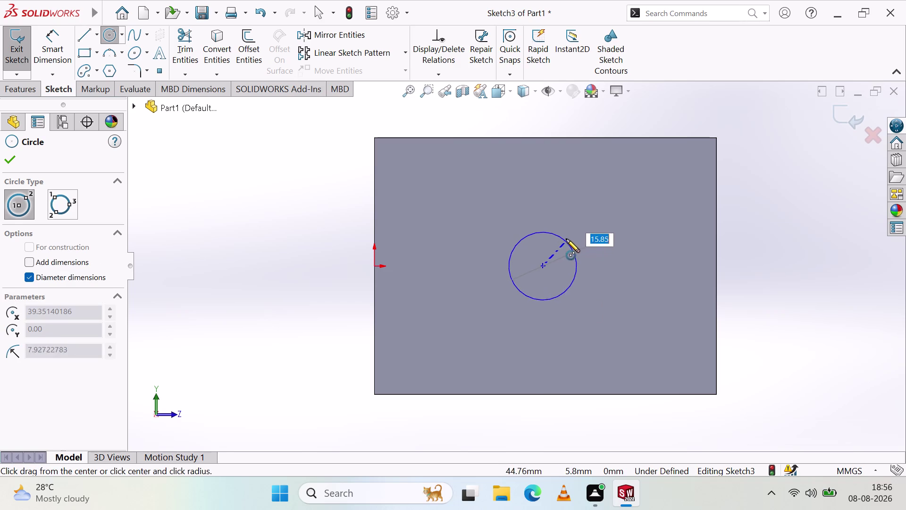
click(567, 231)
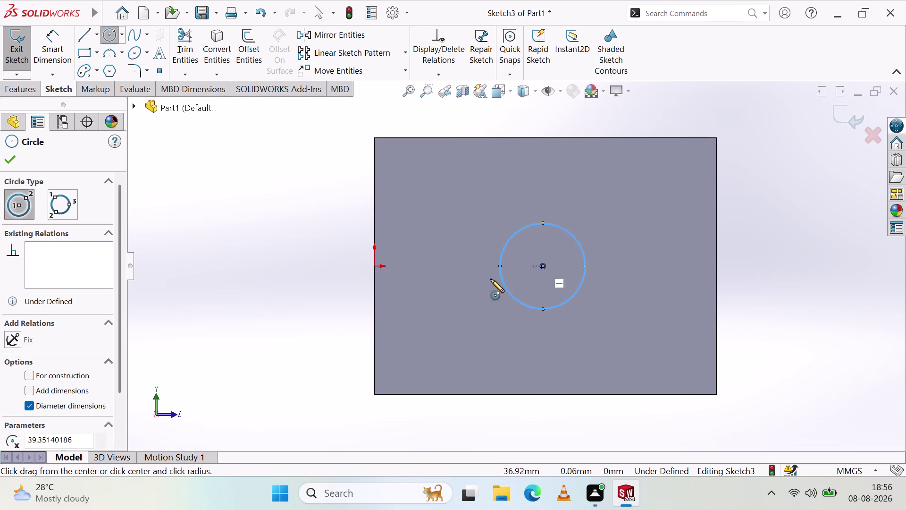
key(Escape)
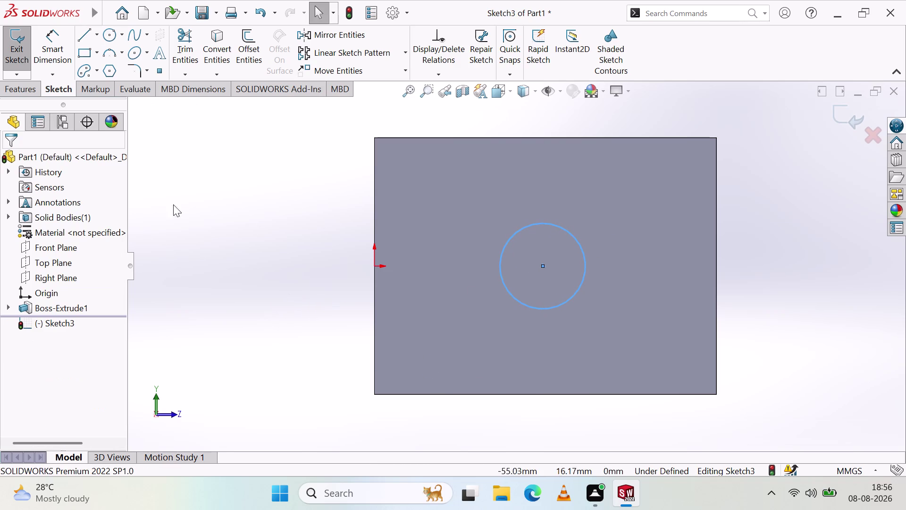
Dimension the outer circle to a 60 mm diameter.
click(291, 234)
click(65, 47)
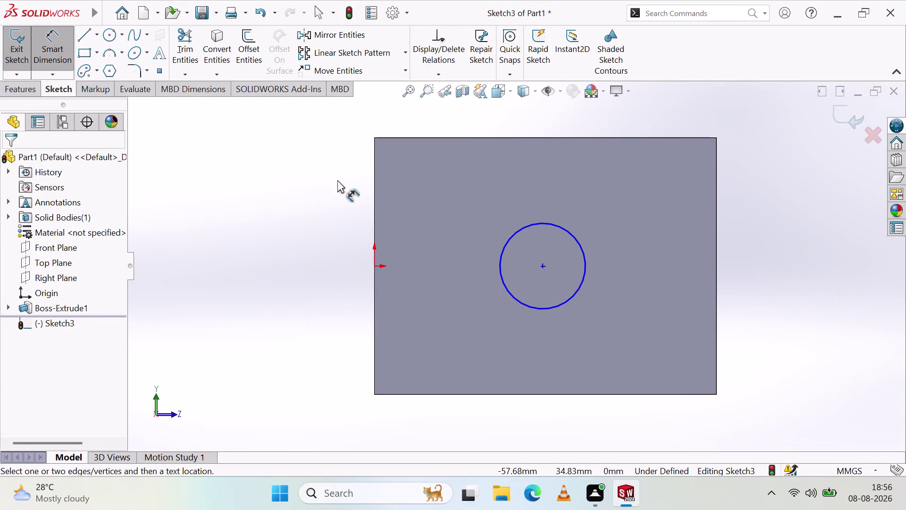
drag(585, 262, 595, 264)
click(668, 266)
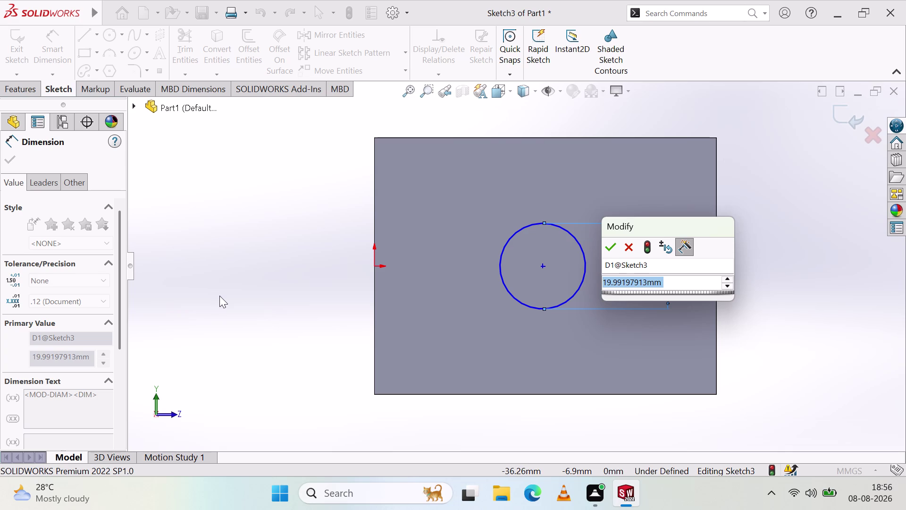
text(60)
key(Return)
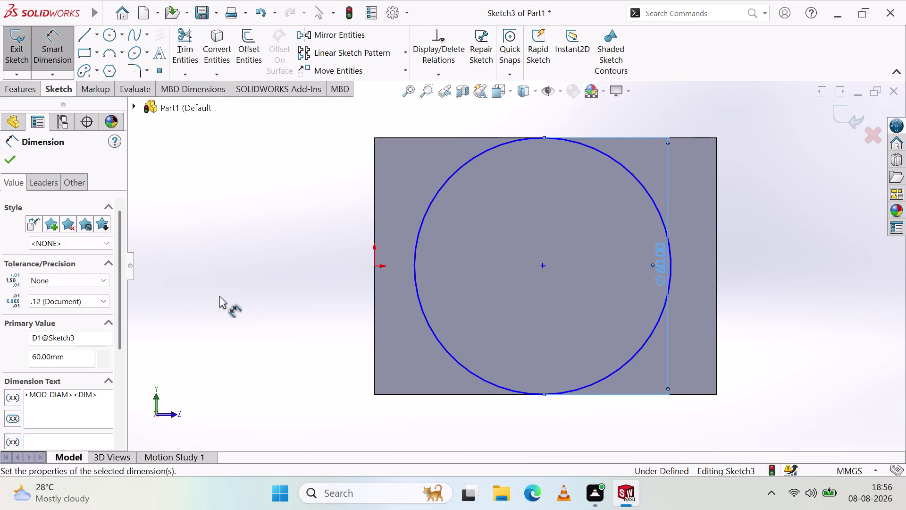
click(511, 265)
click(262, 264)
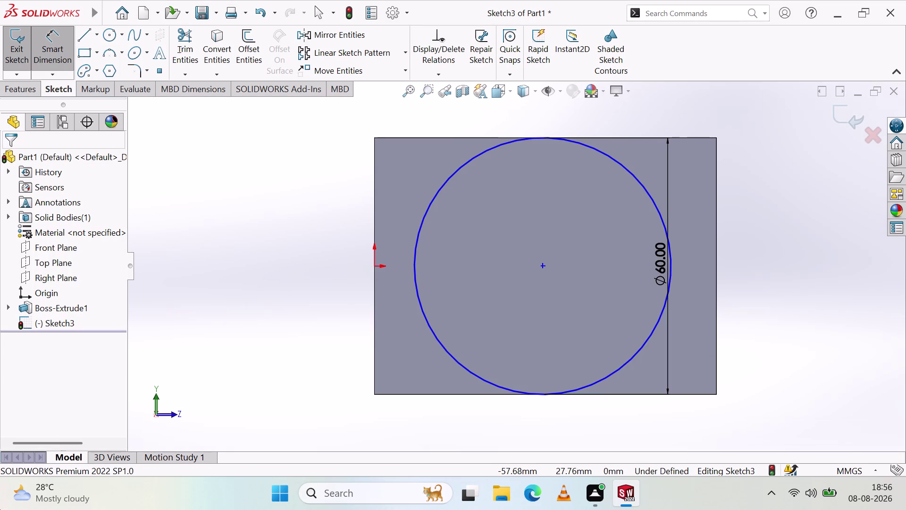
Draw a smaller circle concentric with the outer circle.
click(108, 32)
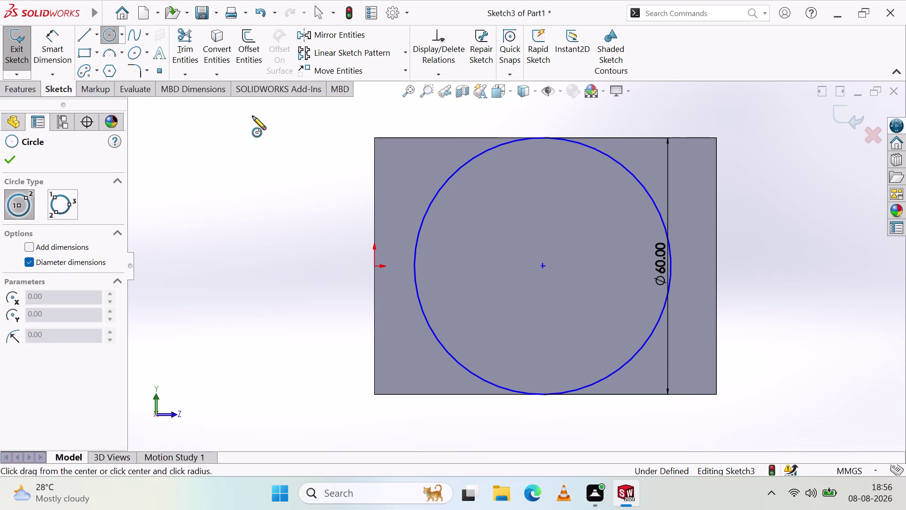
click(544, 268)
click(607, 282)
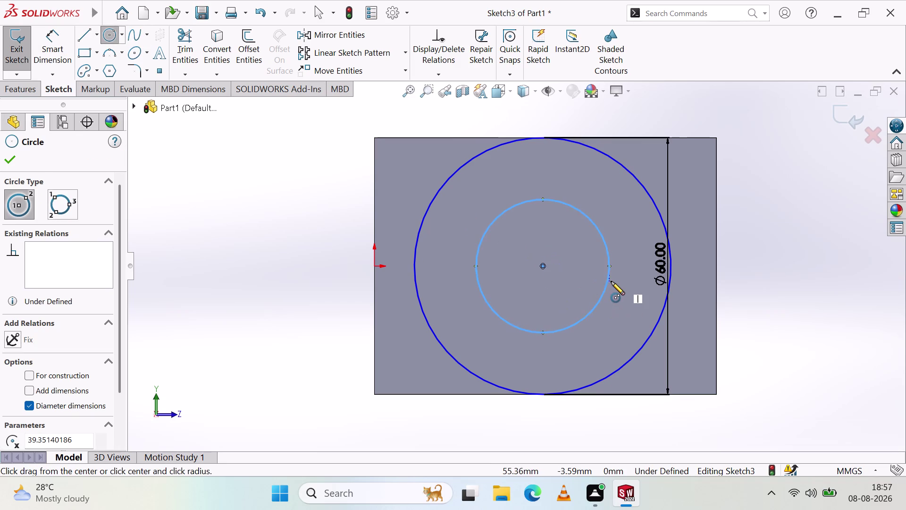
click(322, 297)
click(322, 297)
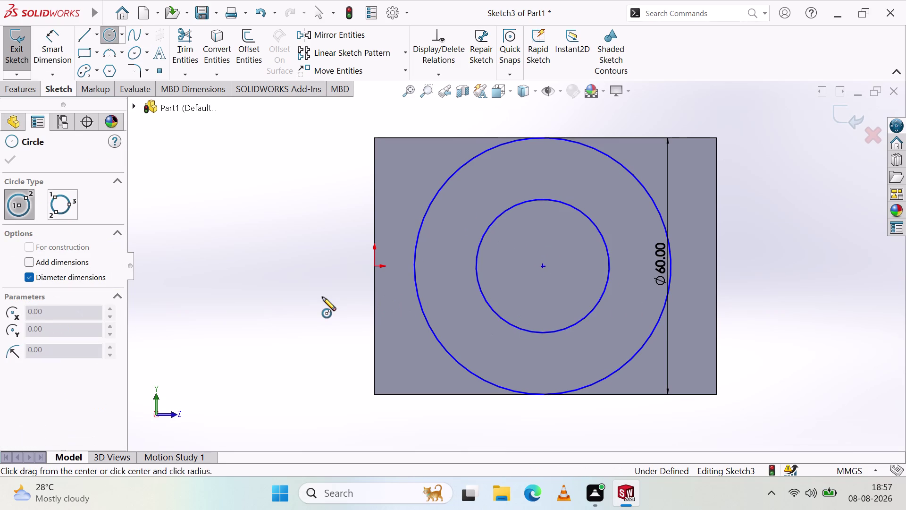
key(Escape)
key(Escape)
Dimension the inner circle to a 30 mm diameter.
click(51, 43)
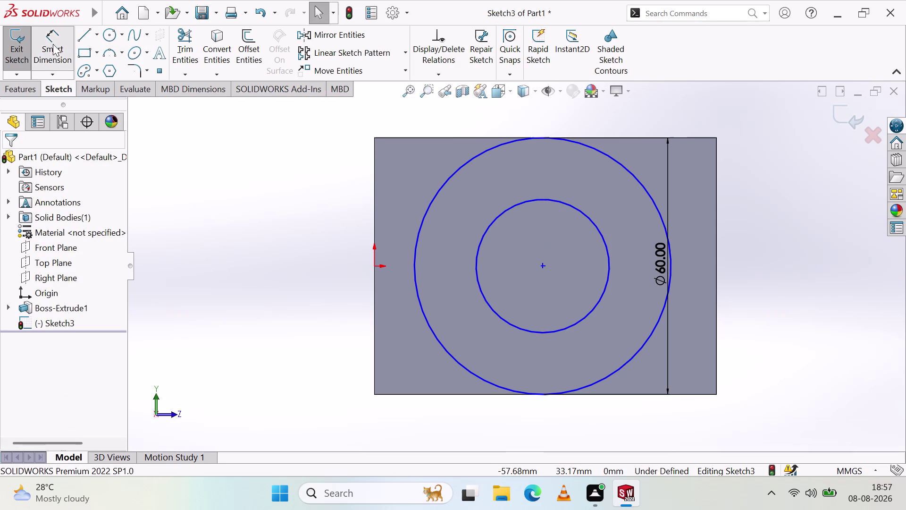
click(591, 310)
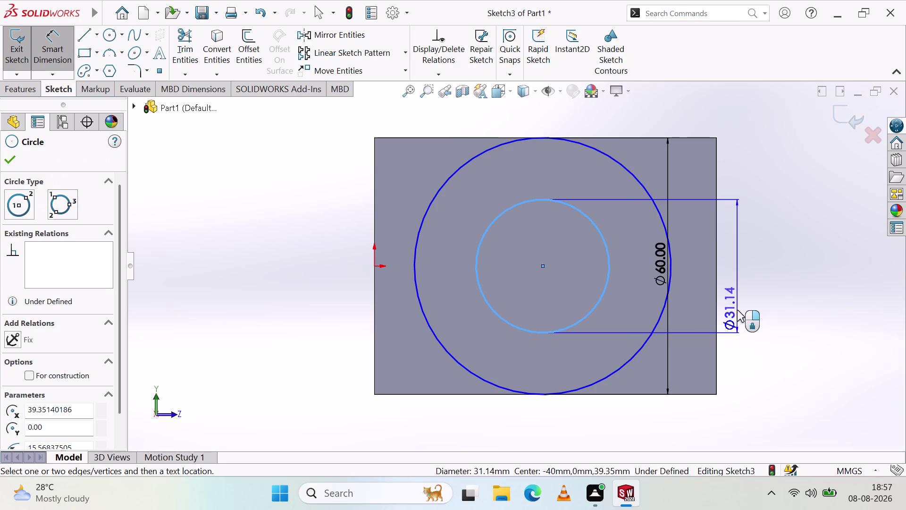
click(710, 279)
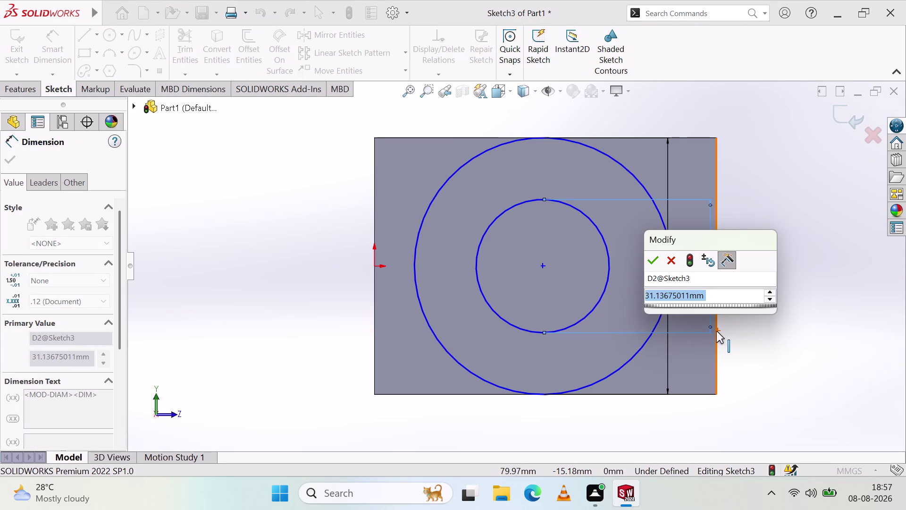
text(30)
key(Return)
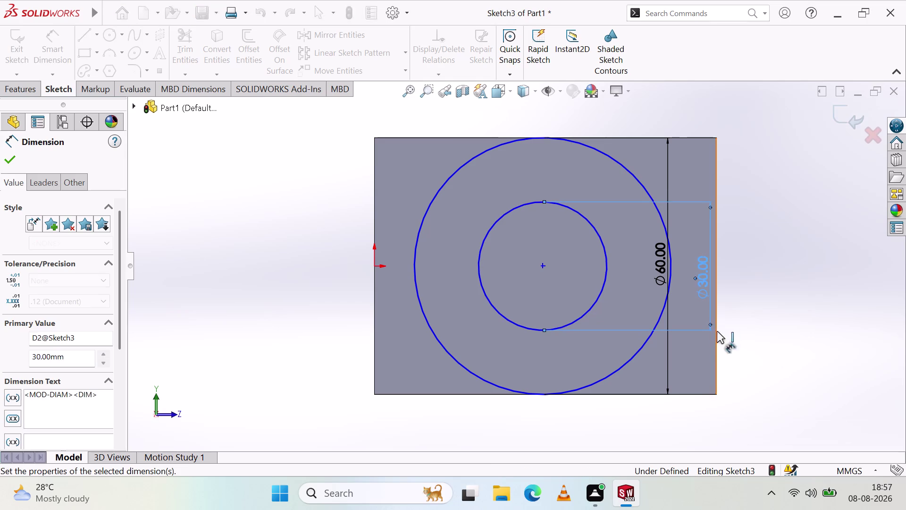
click(783, 285)
scroll(up, 3)
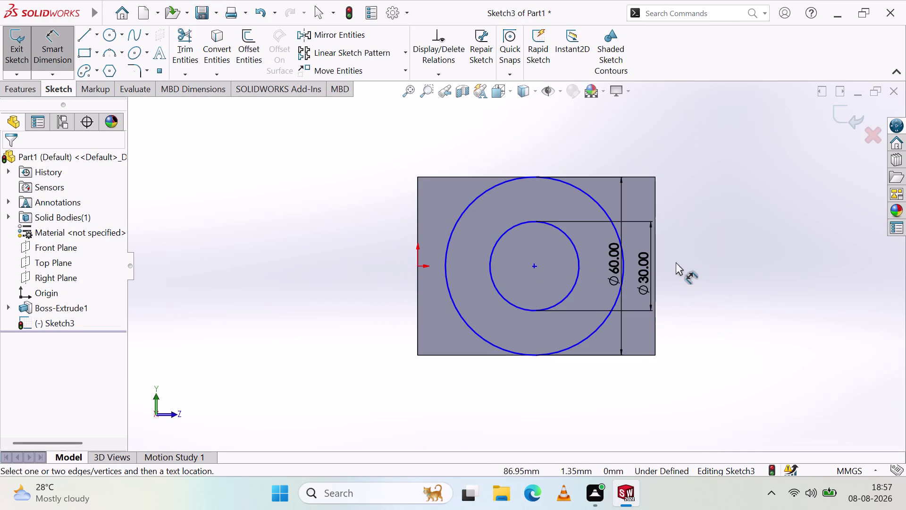
middle_drag(726, 263, 684, 289)
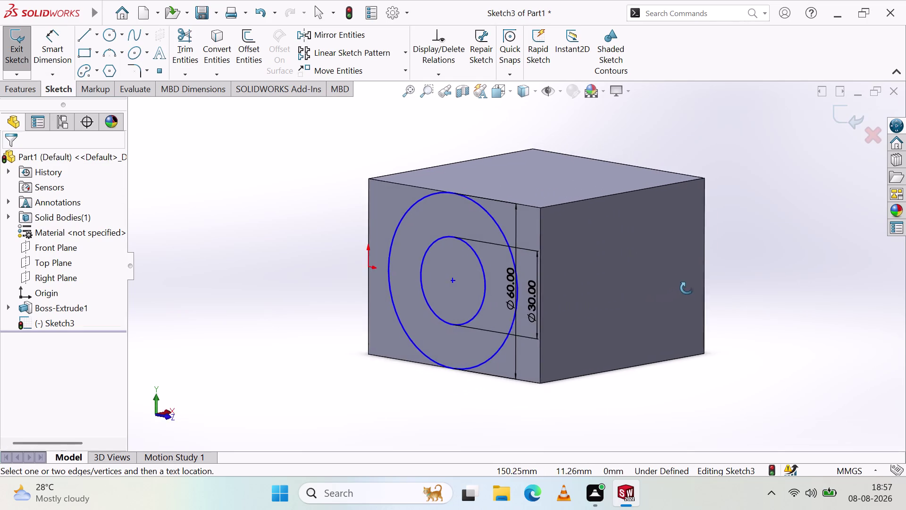
middle_drag(685, 289, 642, 295)
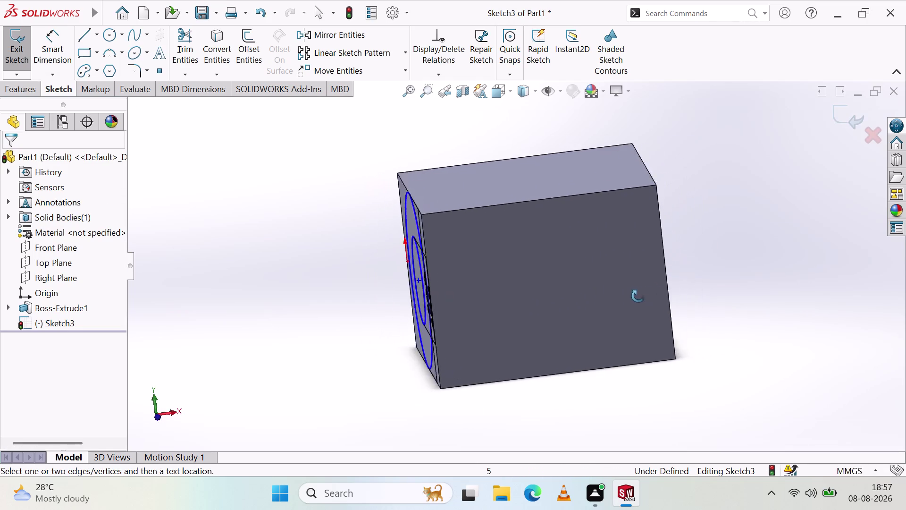
middle_drag(642, 295, 709, 303)
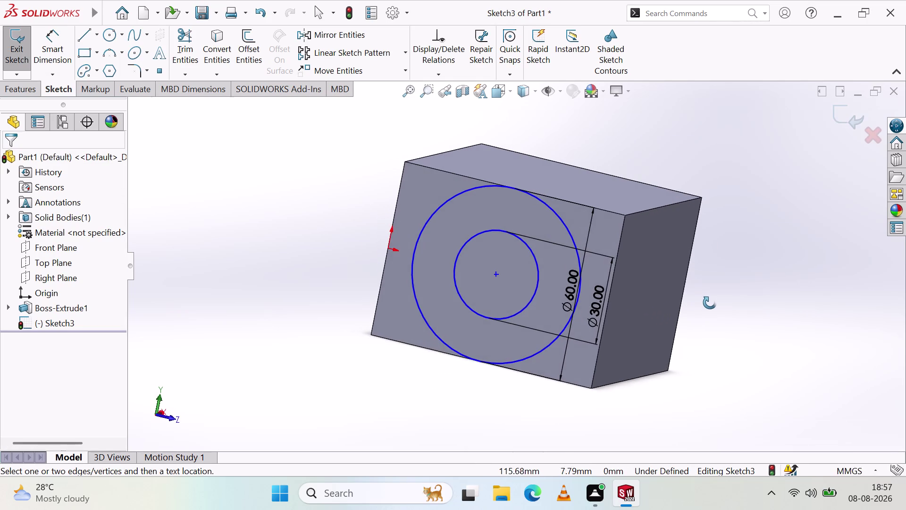
middle_drag(709, 303, 717, 285)
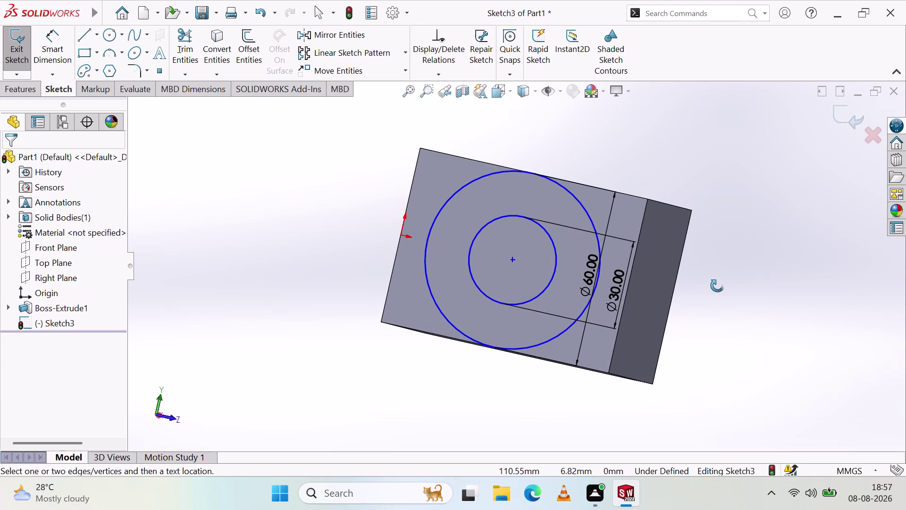
middle_drag(717, 286, 721, 287)
middle_click(722, 288)
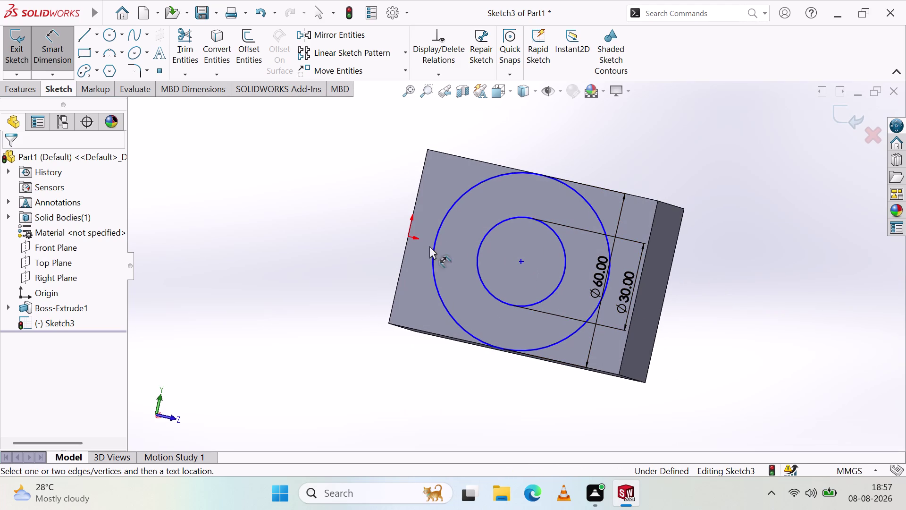
middle_drag(625, 255, 635, 255)
key(Escape)
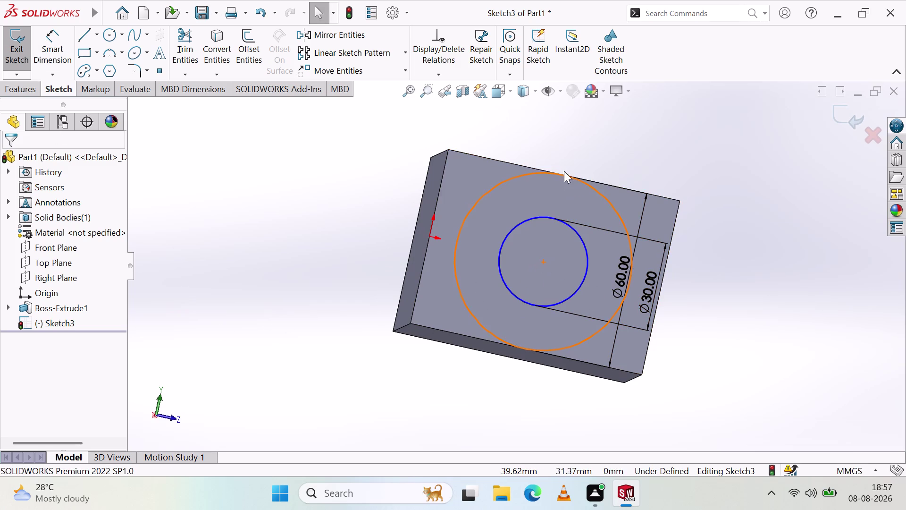
click(540, 260)
key(Escape)
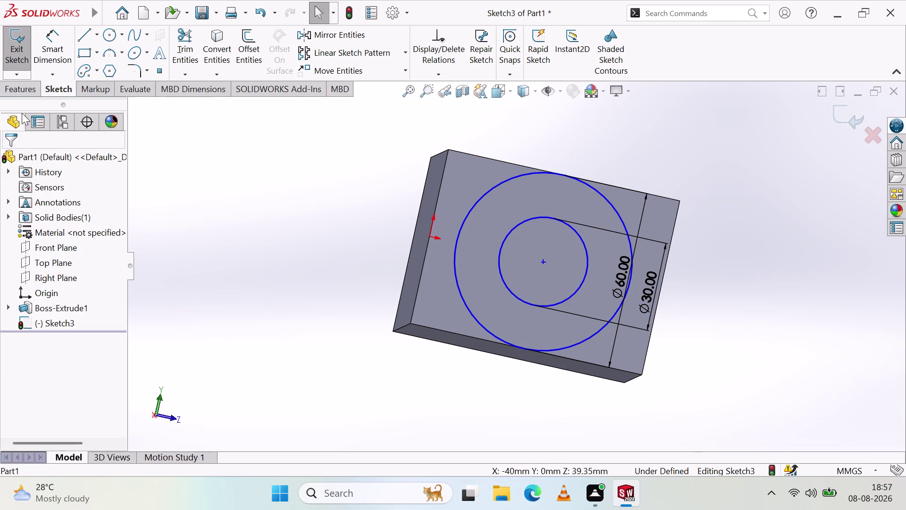
click(56, 34)
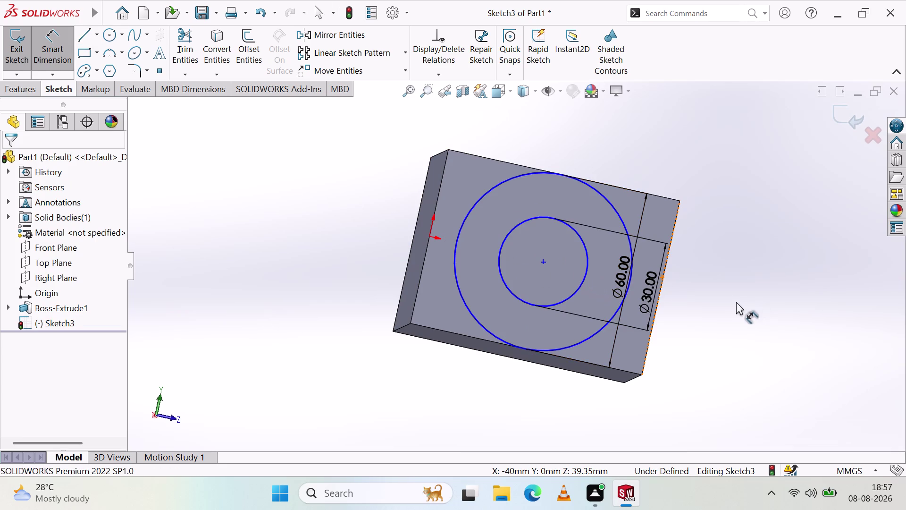
middle_drag(736, 302, 727, 313)
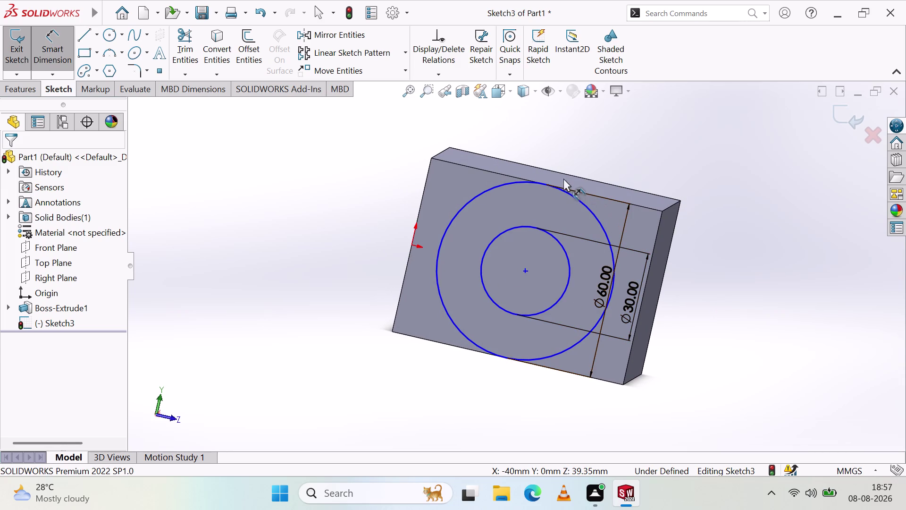
click(547, 183)
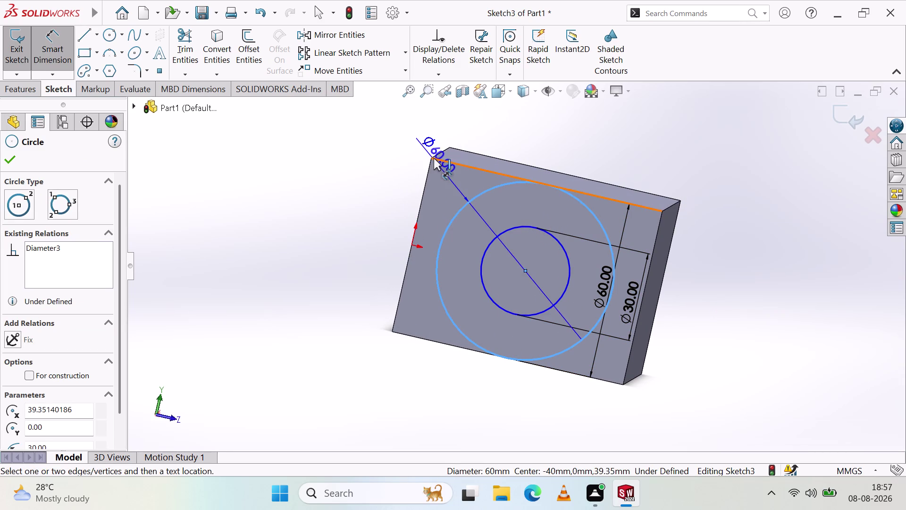
key(Escape)
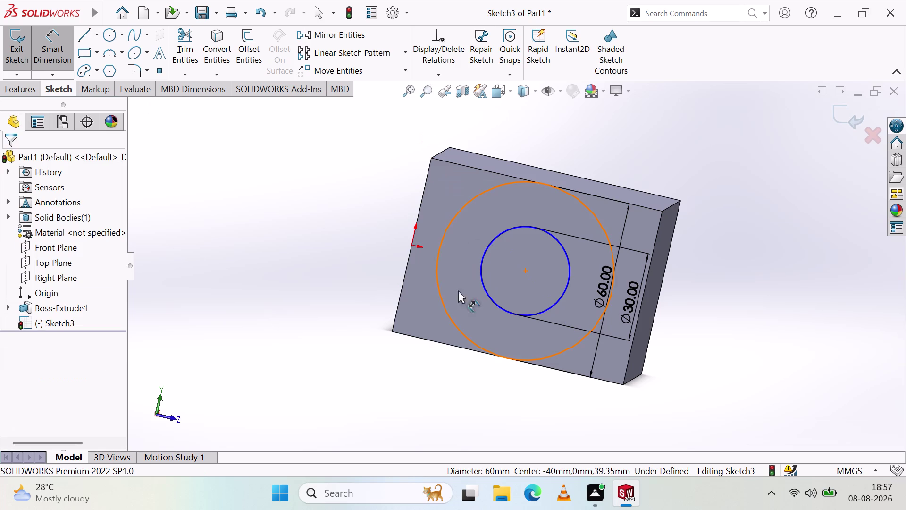
middle_drag(321, 254, 268, 246)
middle_click(269, 247)
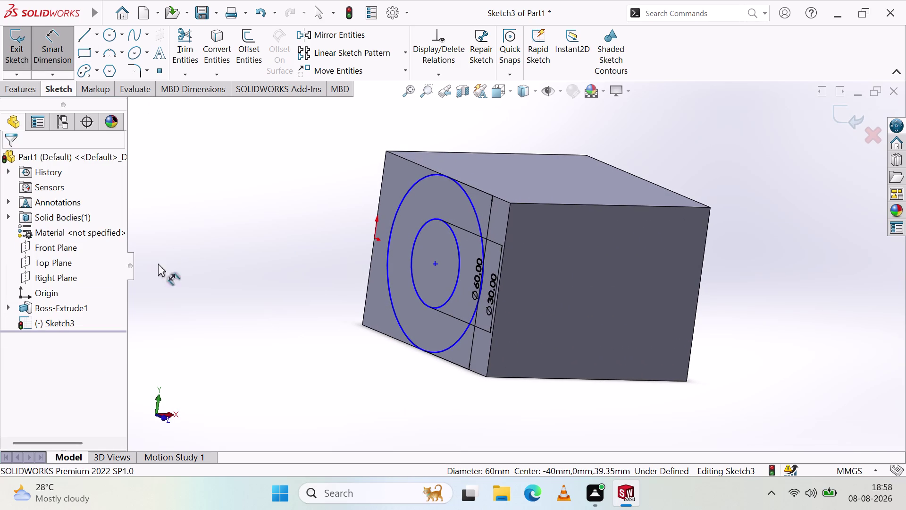
key(ctrl+z)
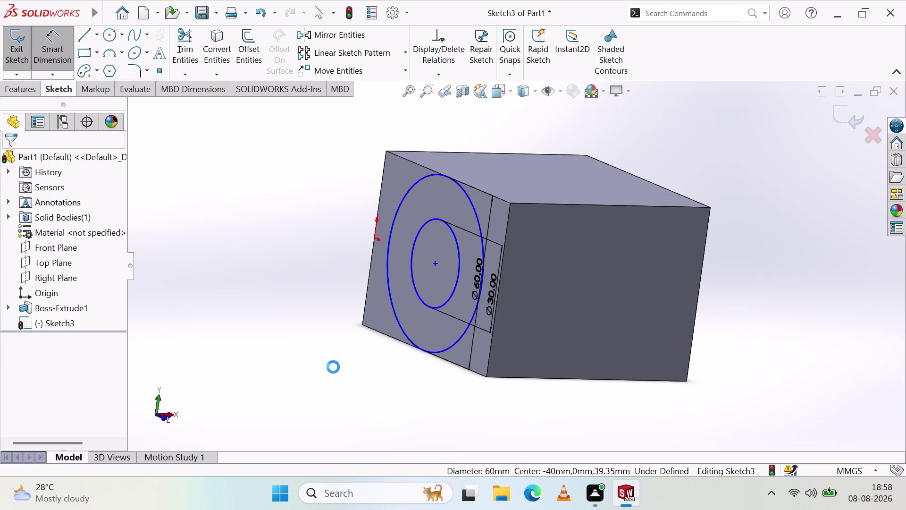
Undo nine times to remove Sketch3 and Boss-Extrude1, returning to editing Sketch1.
key(ctrl+z)
key(ctrl+z)
key(ctrl+z)
key(ctrl+z)
key(ctrl+z)
key(ctrl+z)
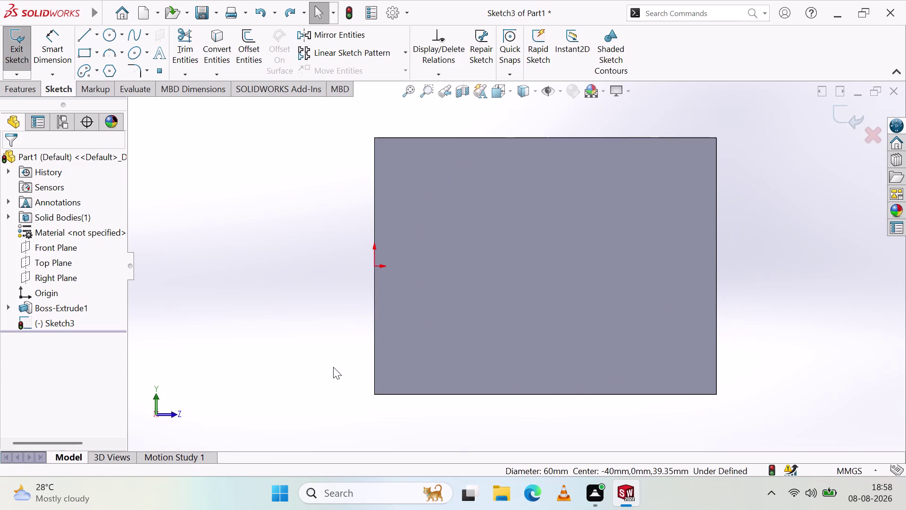
key(ctrl+z)
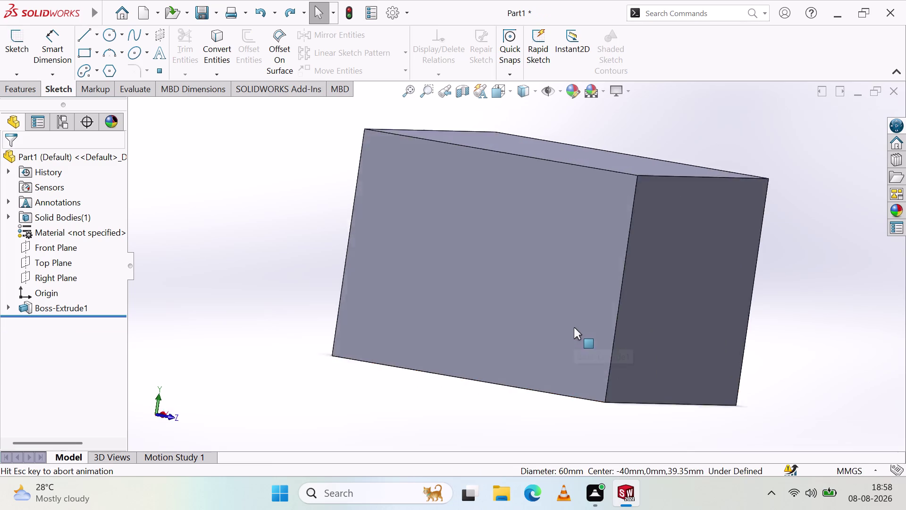
key(ctrl+z)
key(ctrl+z)
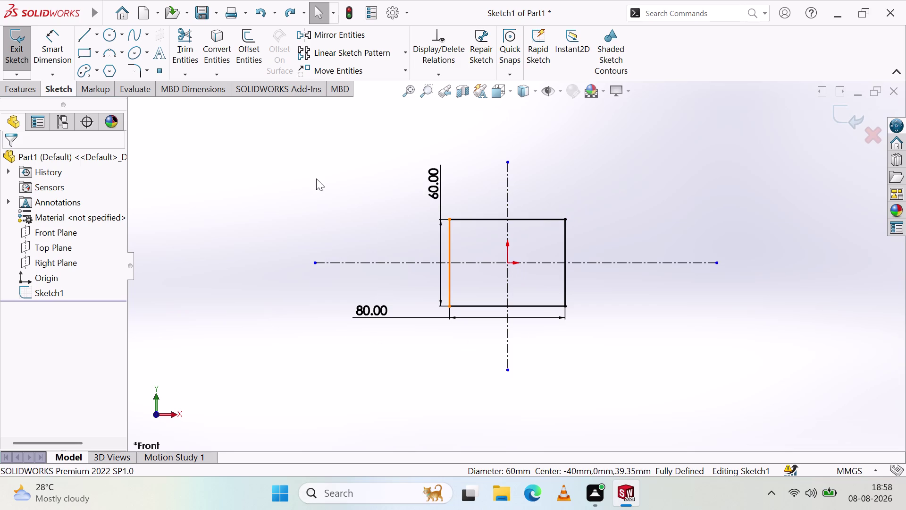
key(Escape)
Delete the rectangle and its dimensions, then select the Front Plane.
drag(685, 346, 395, 178)
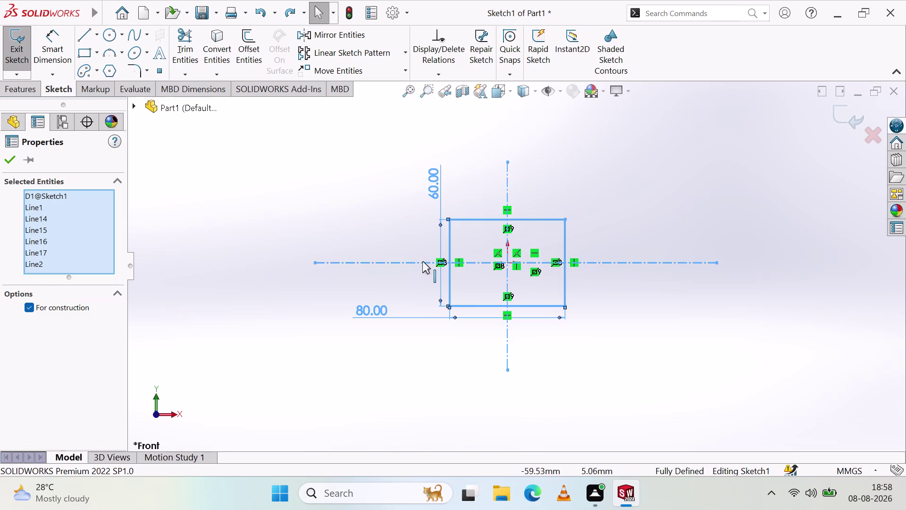
key(Delete)
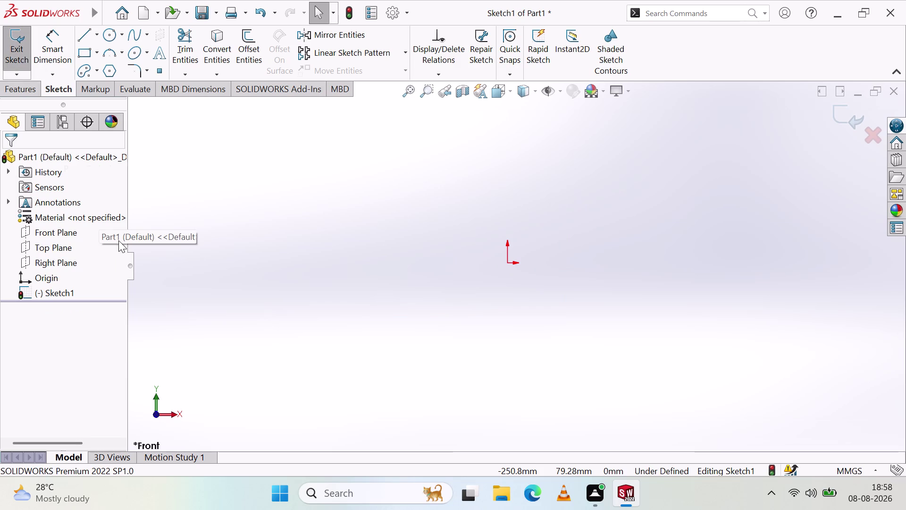
click(54, 226)
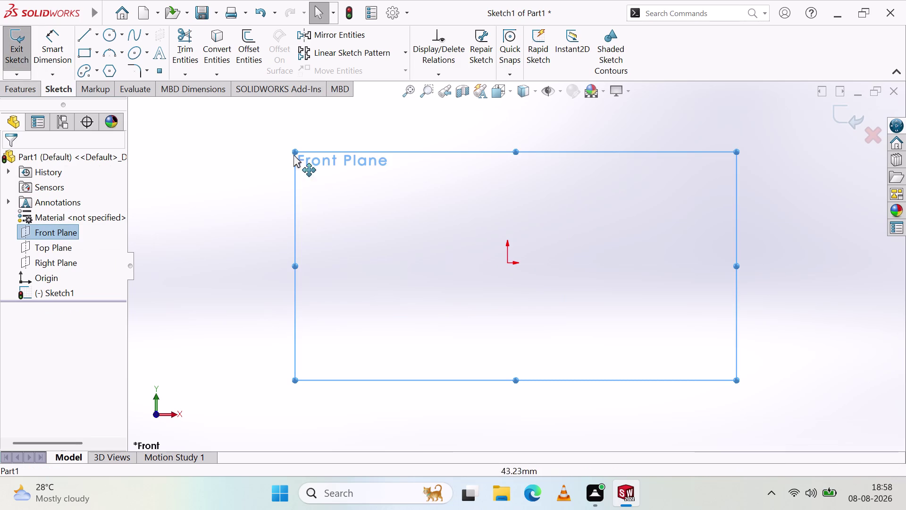
Draw a vertical centerline through the origin, from above it to below it.
click(97, 38)
click(112, 68)
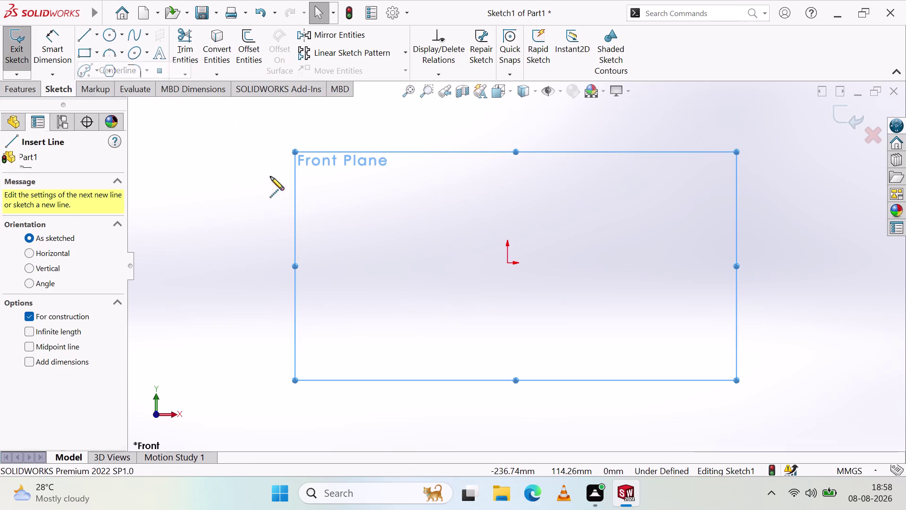
click(509, 126)
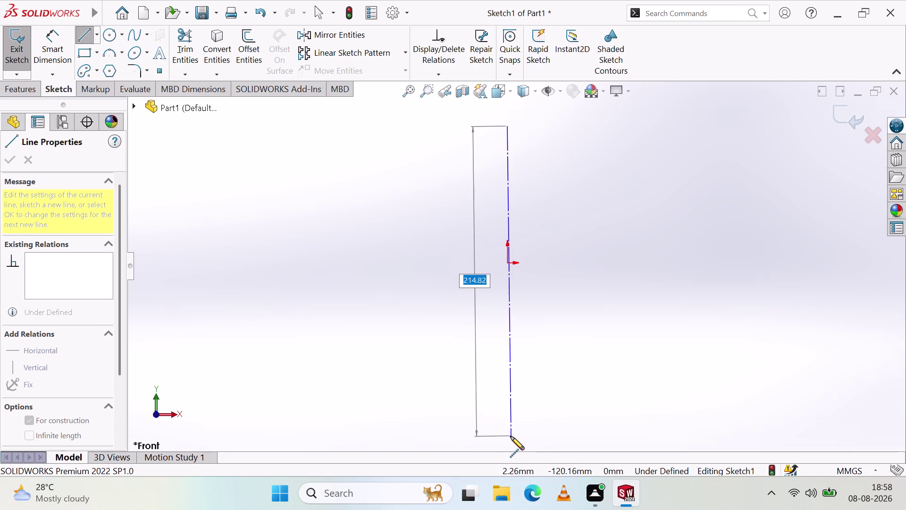
click(508, 435)
key(grave)
key(grave)
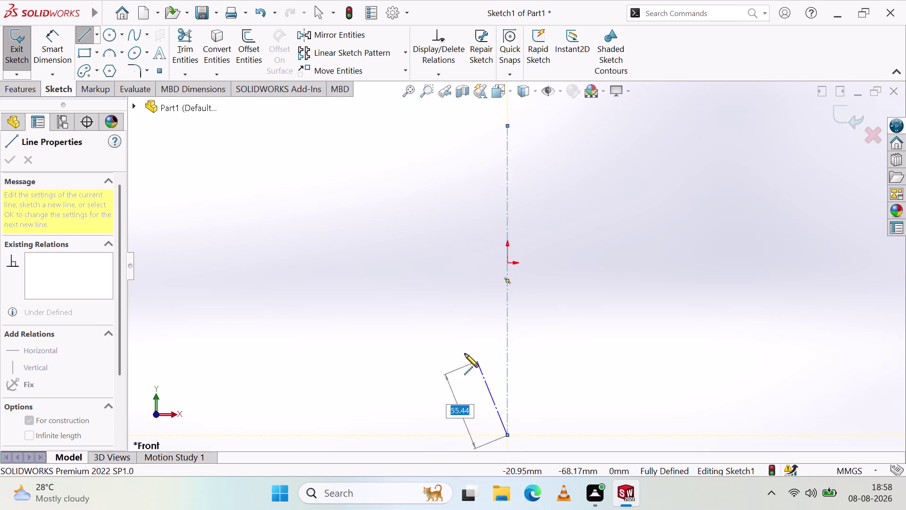
key(grave)
key(grave)
key(grave)
key(Escape)
key(Escape)
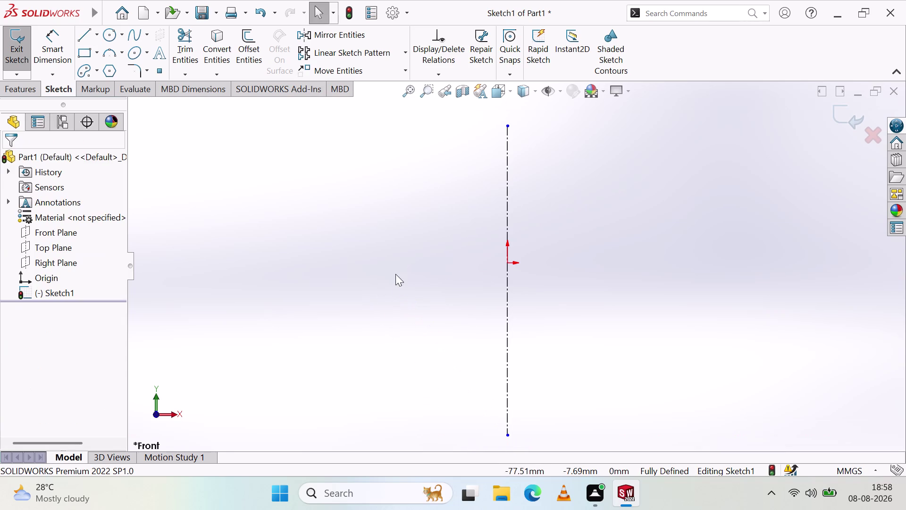
key(Escape)
Draw a horizontal centerline through the origin, from right to left.
click(97, 36)
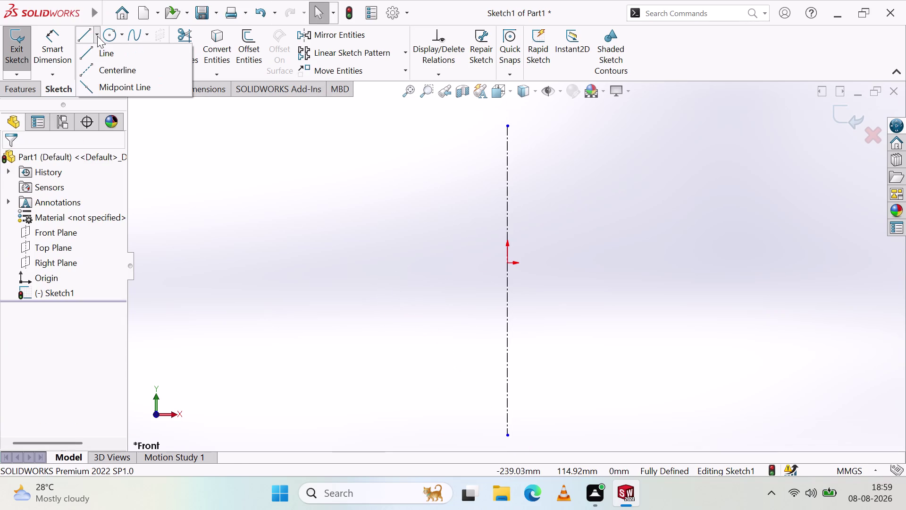
click(122, 69)
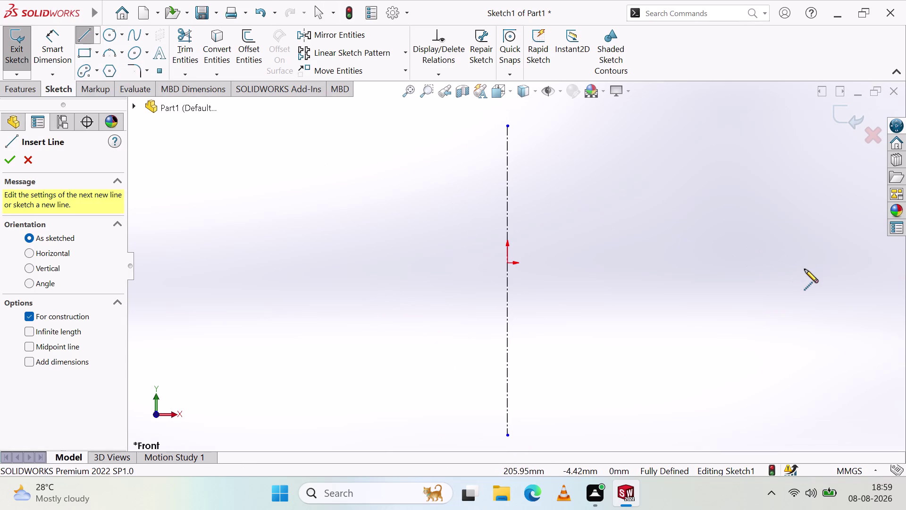
click(804, 262)
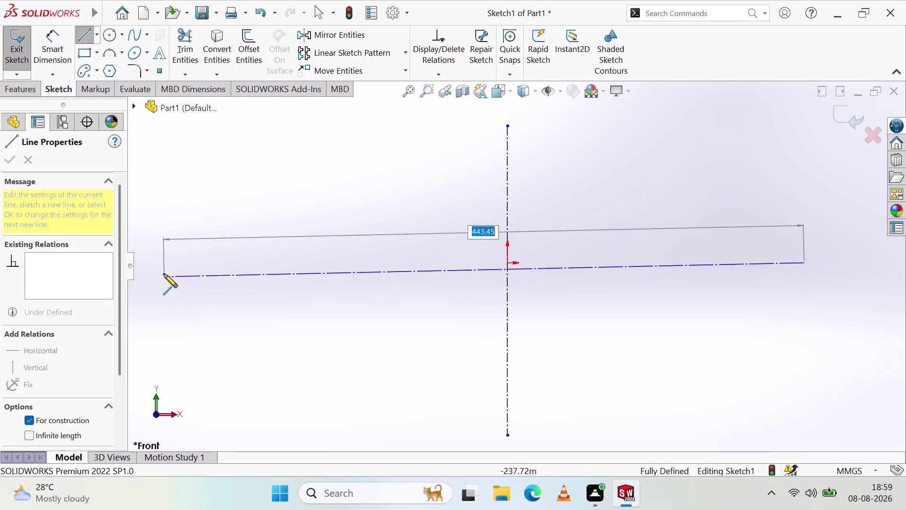
click(169, 262)
key(Escape)
key(Escape)
key(Escape)
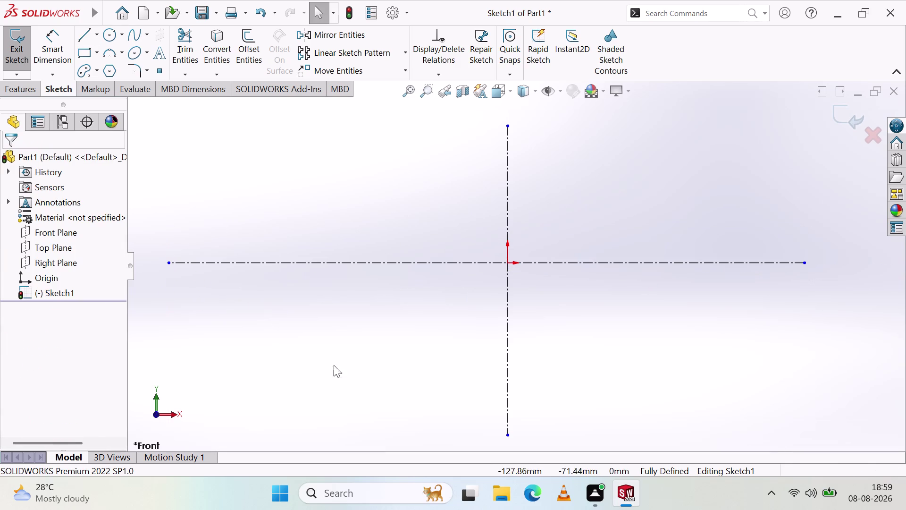
click(107, 33)
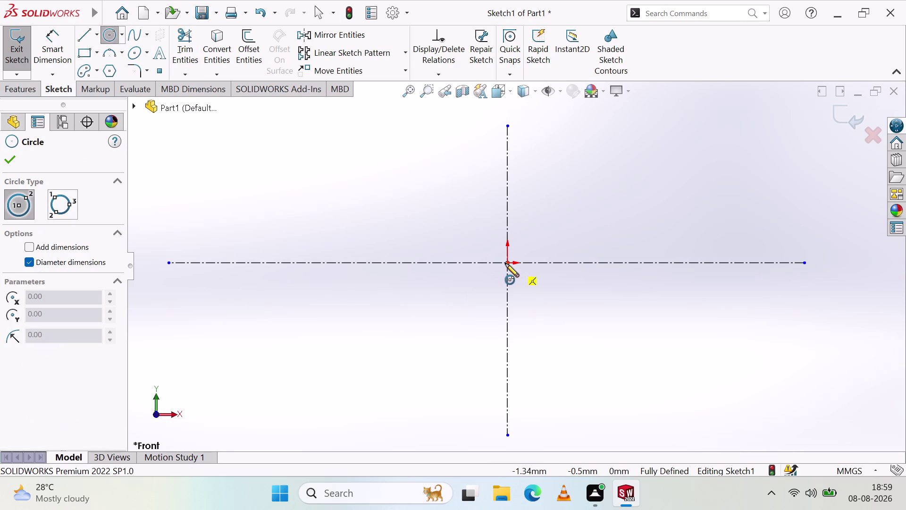
Draw a circle centred on the origin.
click(507, 263)
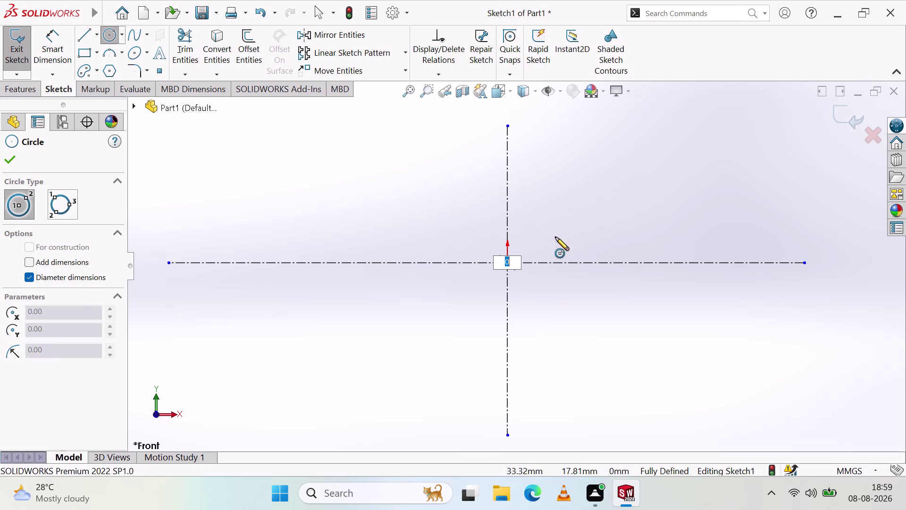
key(Escape)
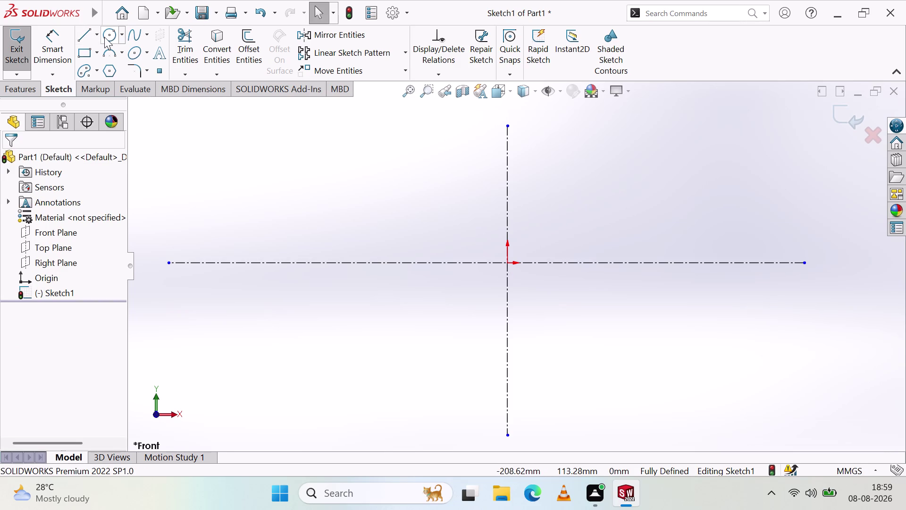
click(104, 36)
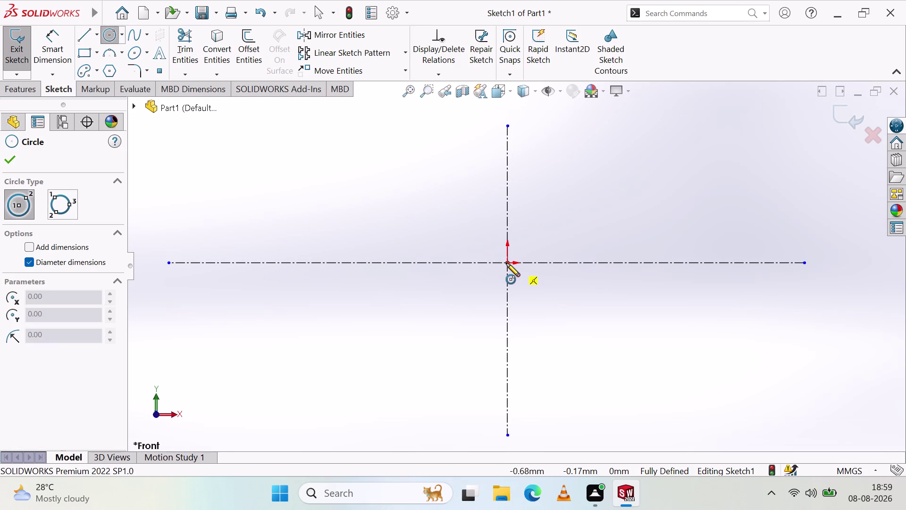
click(506, 263)
click(570, 223)
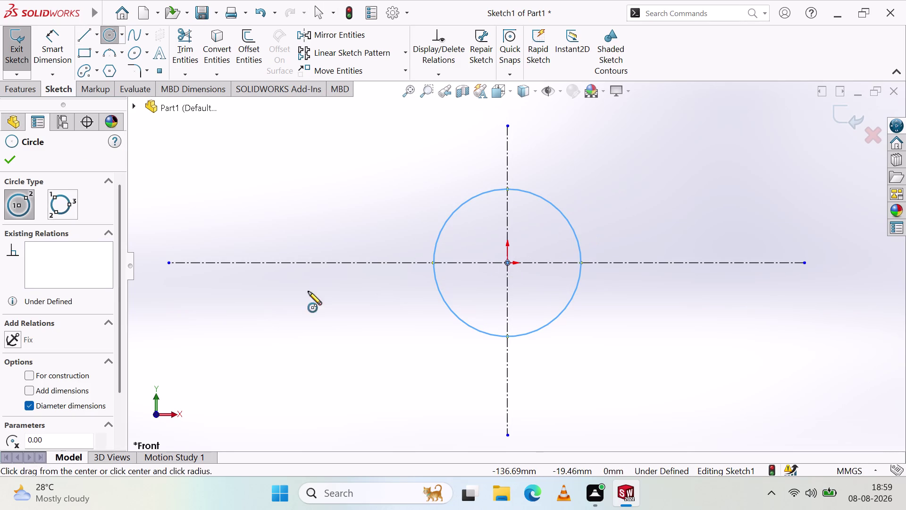
key(Escape)
key(Escape)
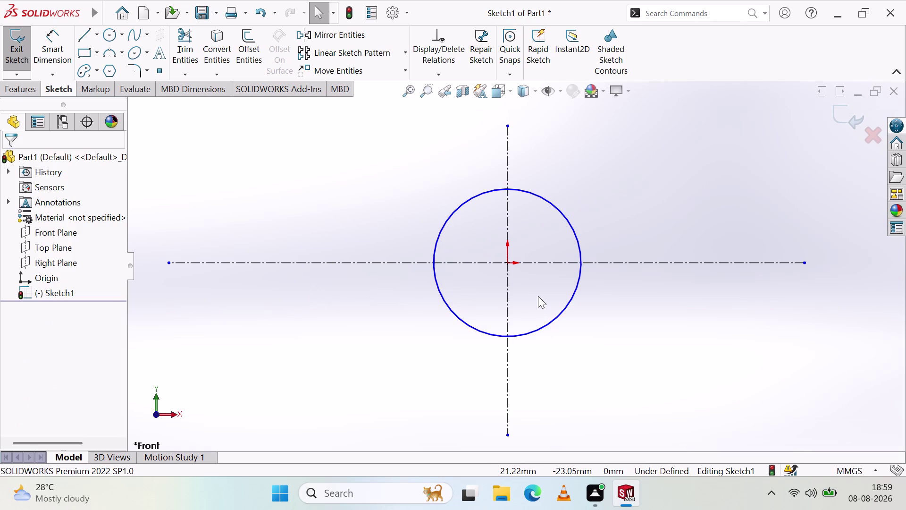
Draw a smaller concentric circle at the origin inside the first one.
click(106, 37)
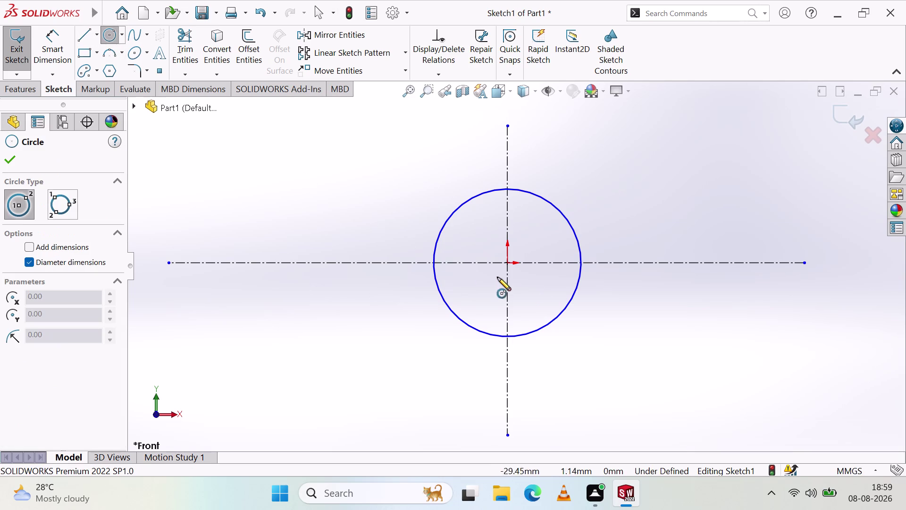
click(507, 263)
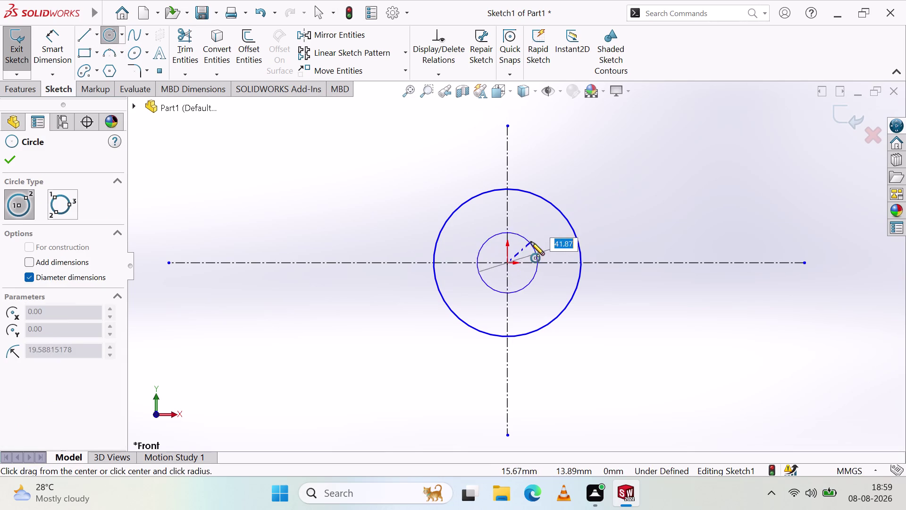
click(530, 241)
key(Escape)
key(Escape)
key(Escape)
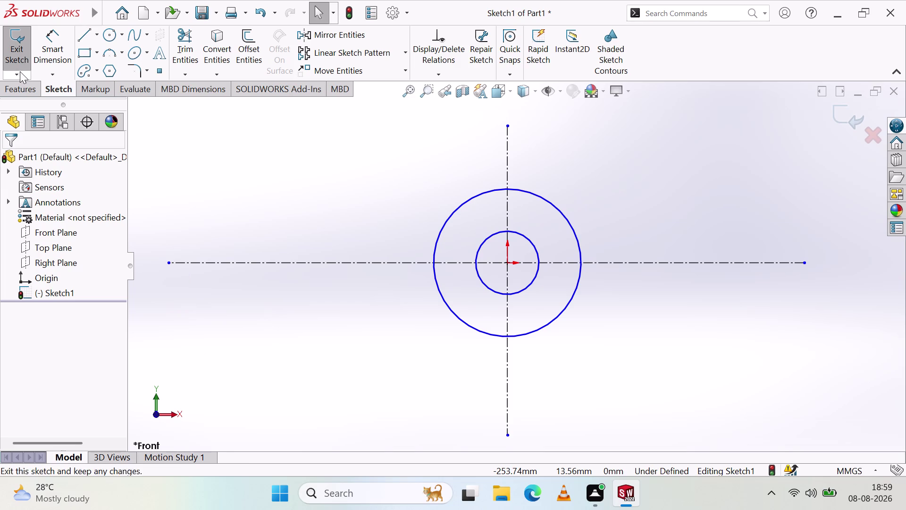
click(55, 40)
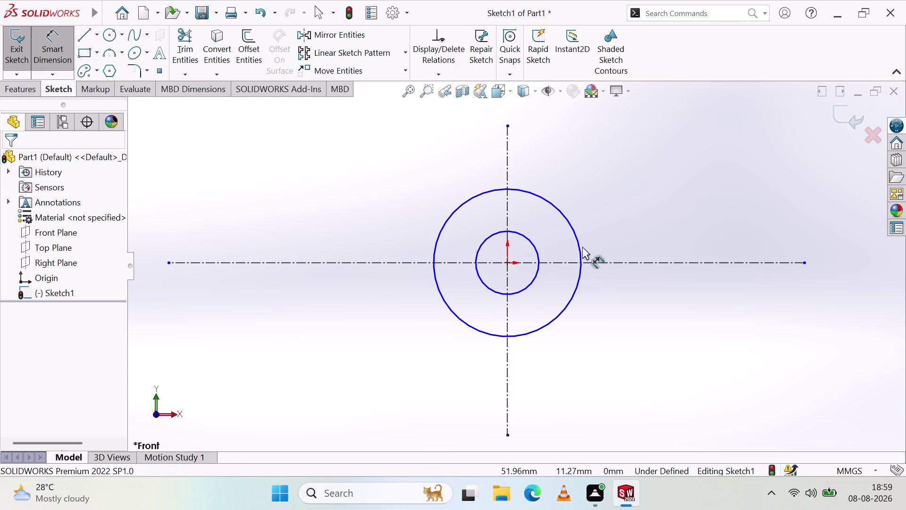
Dimension the outer circle to a diameter of 60 mm.
click(580, 245)
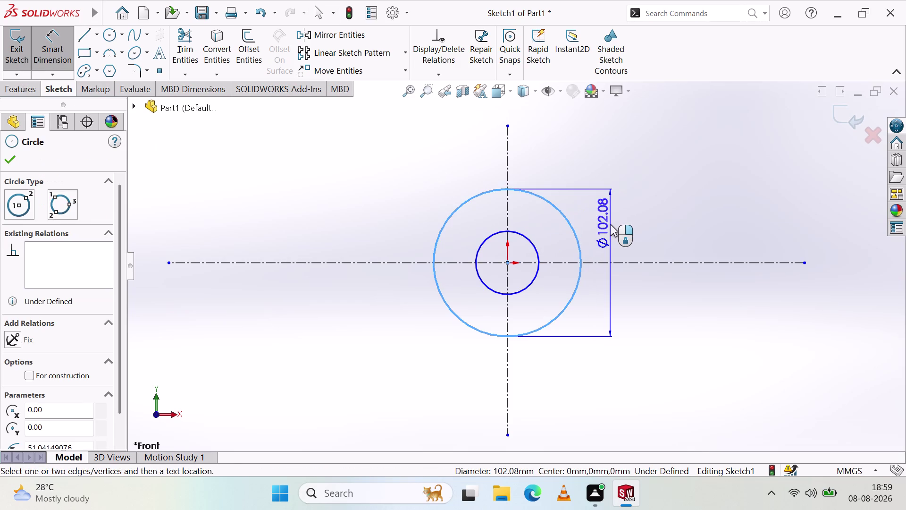
click(610, 224)
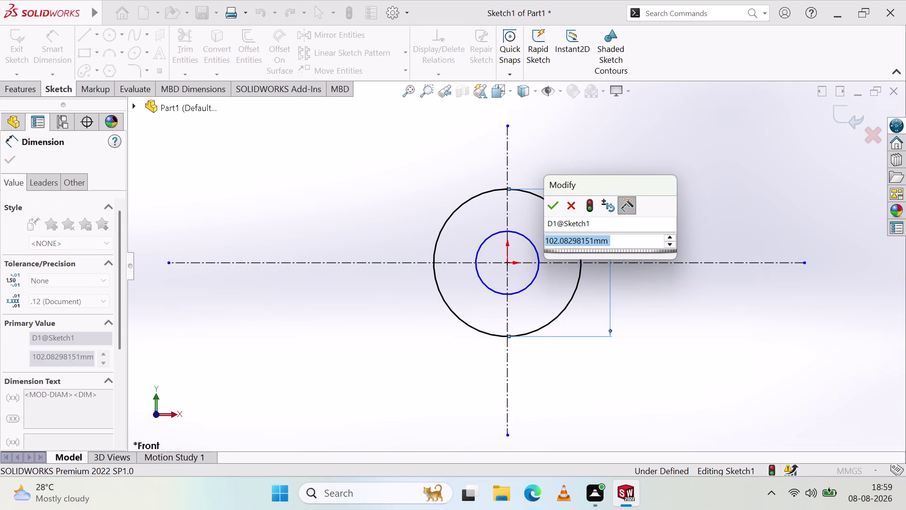
text(60)
key(Return)
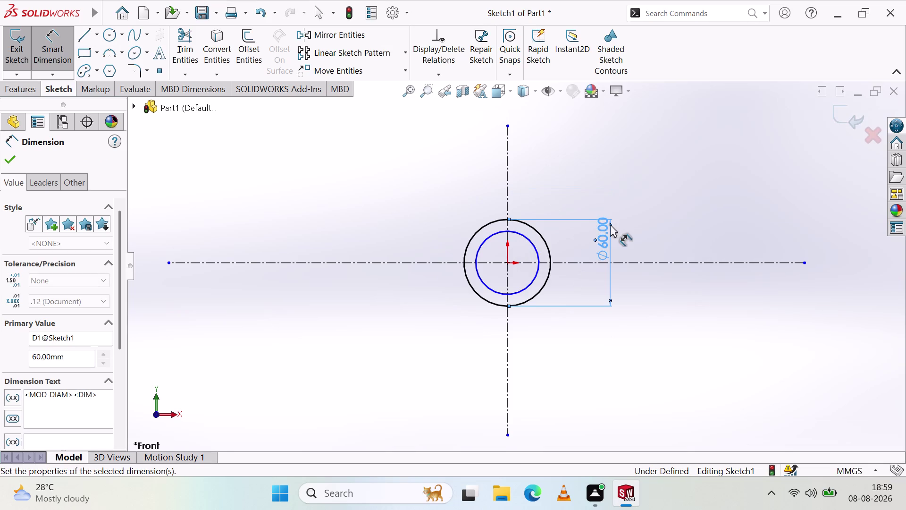
click(642, 163)
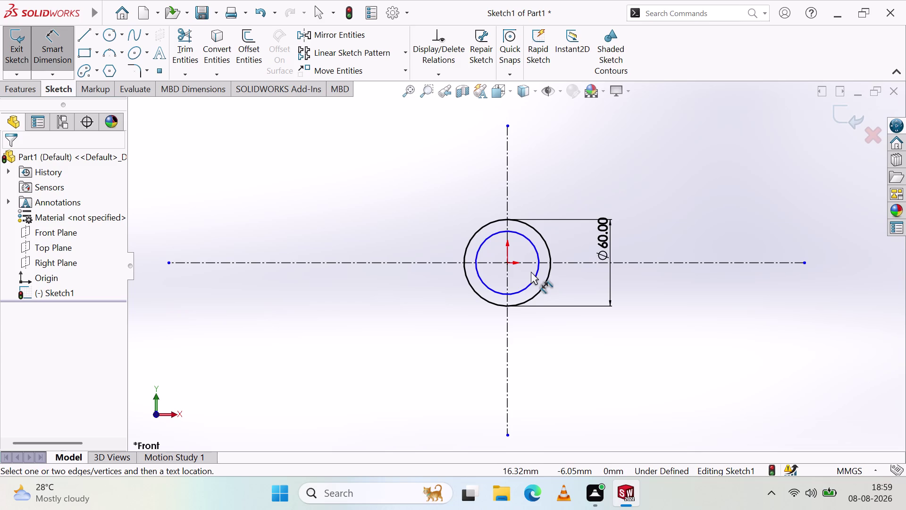
Dimension the inner circle to a diameter of 30 mm.
click(533, 278)
click(661, 289)
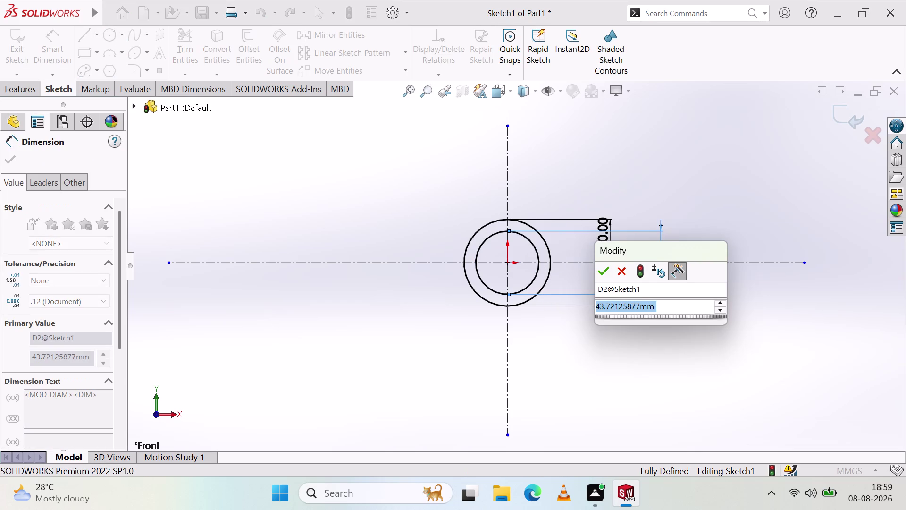
text(30)
key(Return)
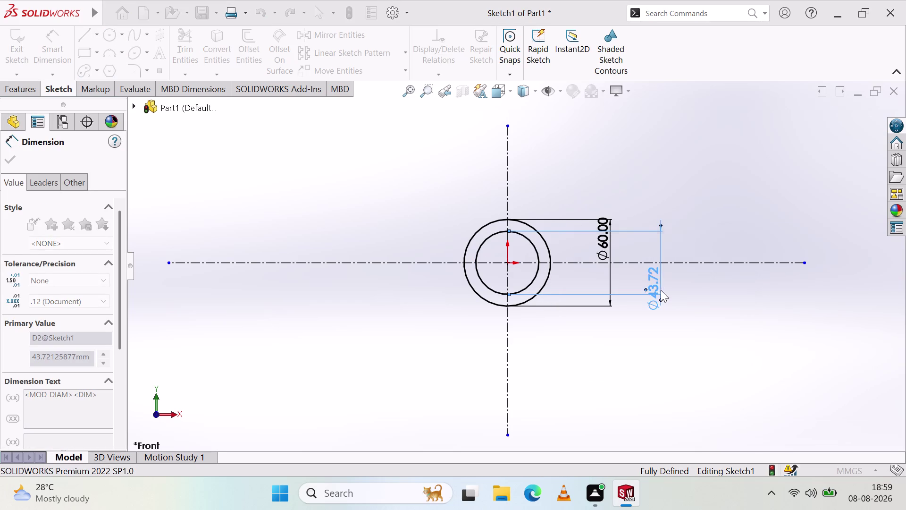
Move the Ø30 and Ø60 dimensions below the circles.
click(708, 313)
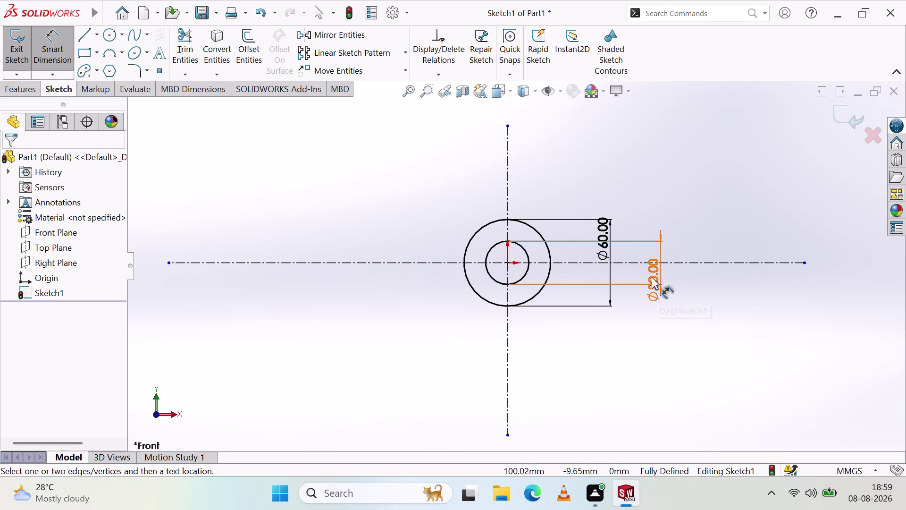
drag(651, 277, 671, 351)
drag(597, 219, 612, 285)
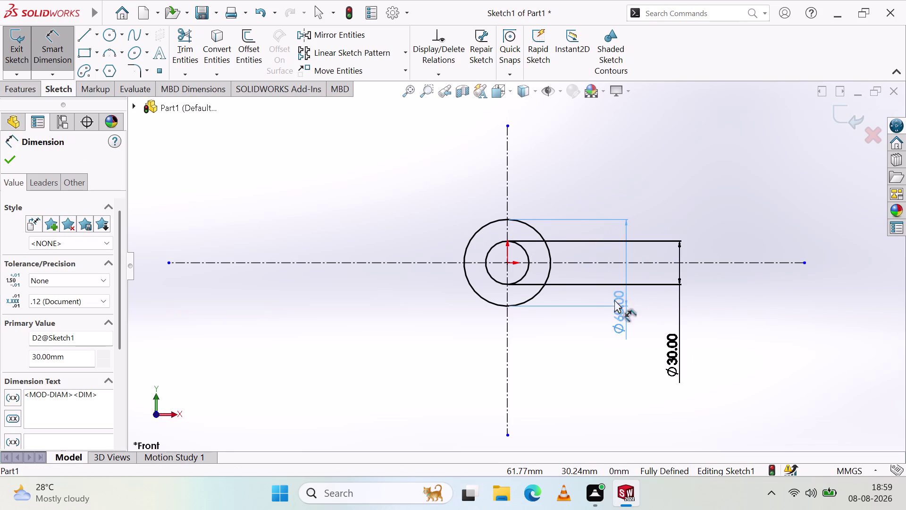
drag(612, 285, 619, 355)
click(581, 364)
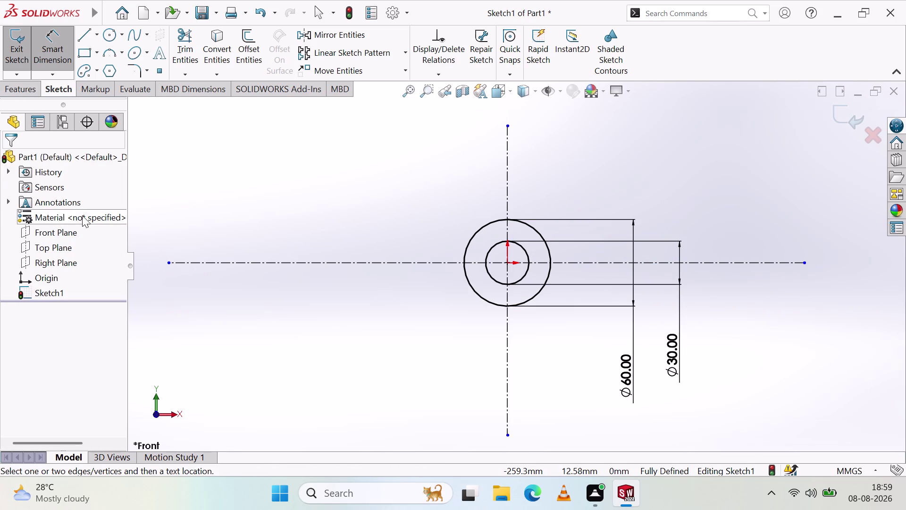
click(39, 54)
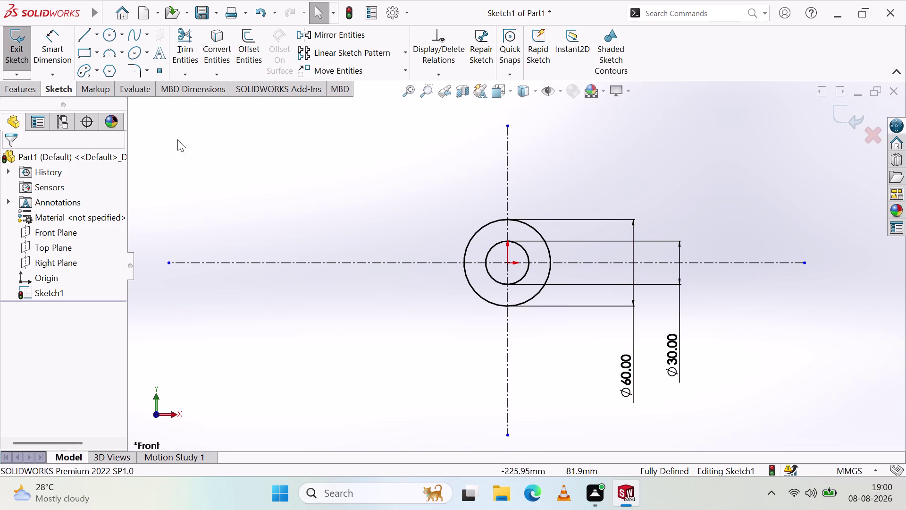
click(21, 43)
click(27, 87)
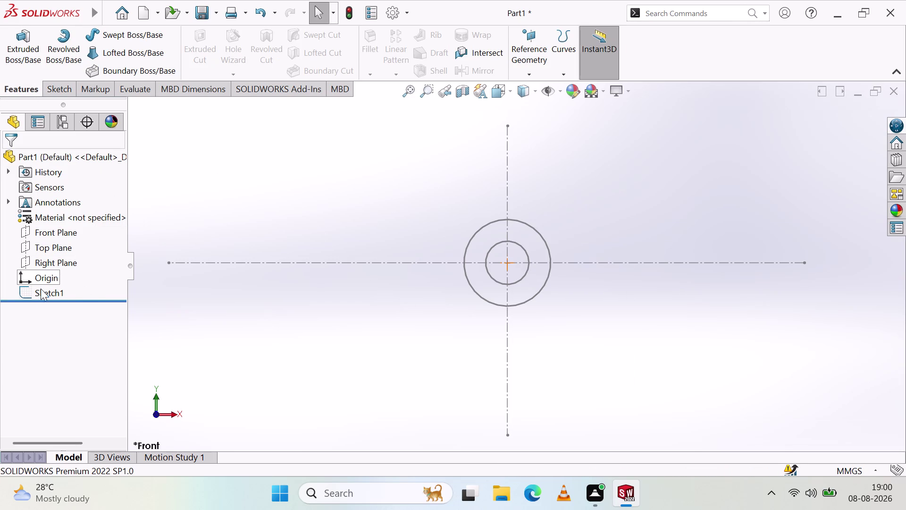
click(17, 54)
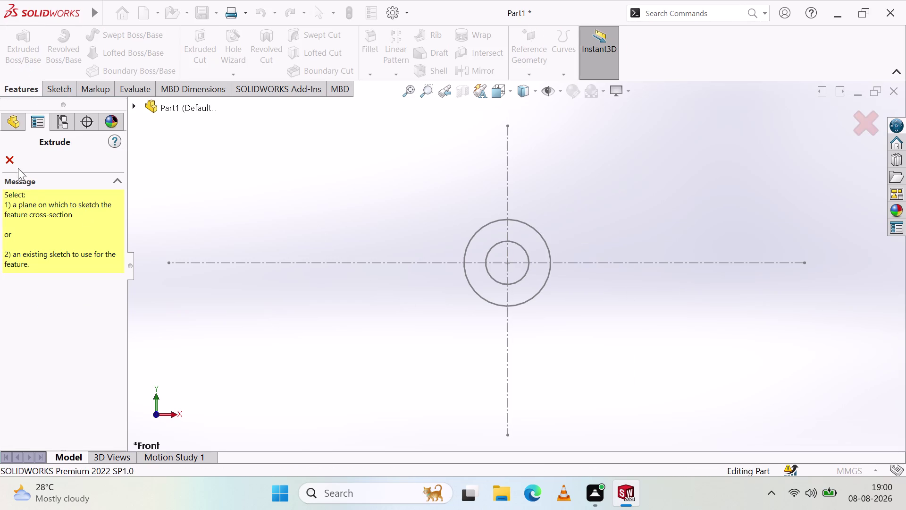
click(4, 153)
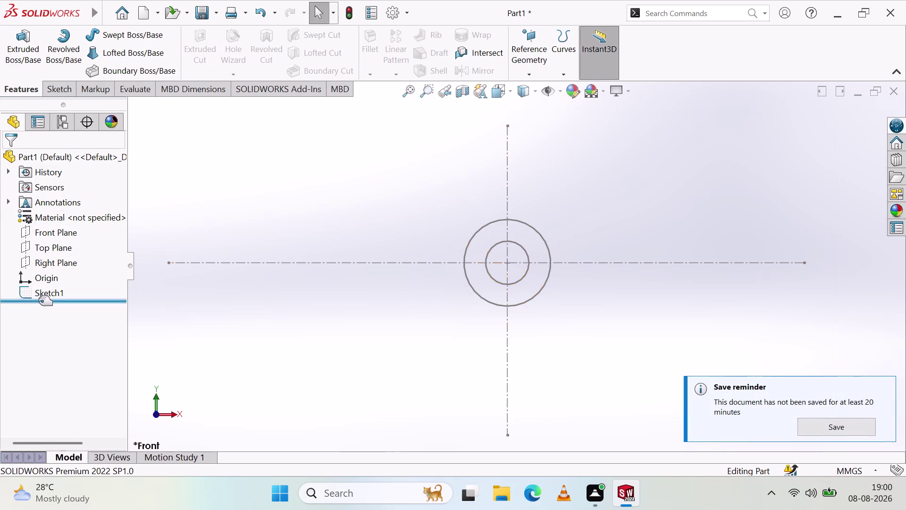
click(58, 231)
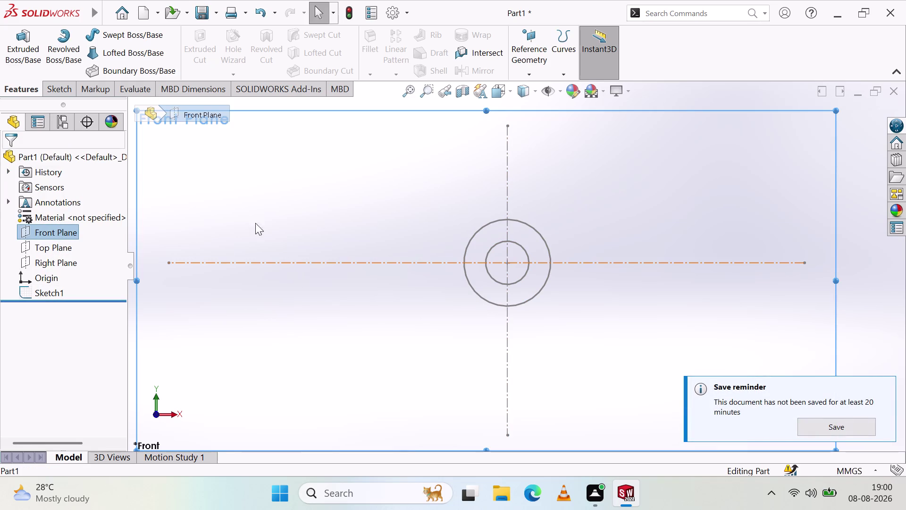
click(27, 45)
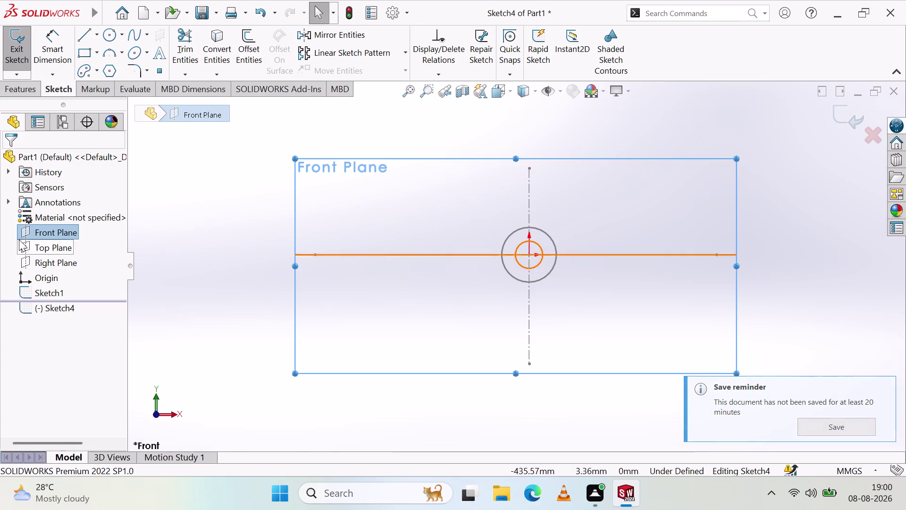
click(528, 254)
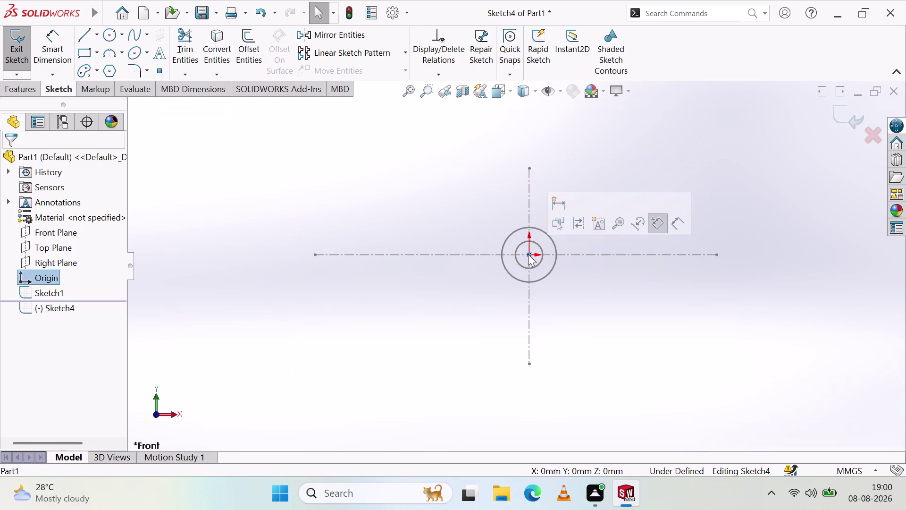
key(Escape)
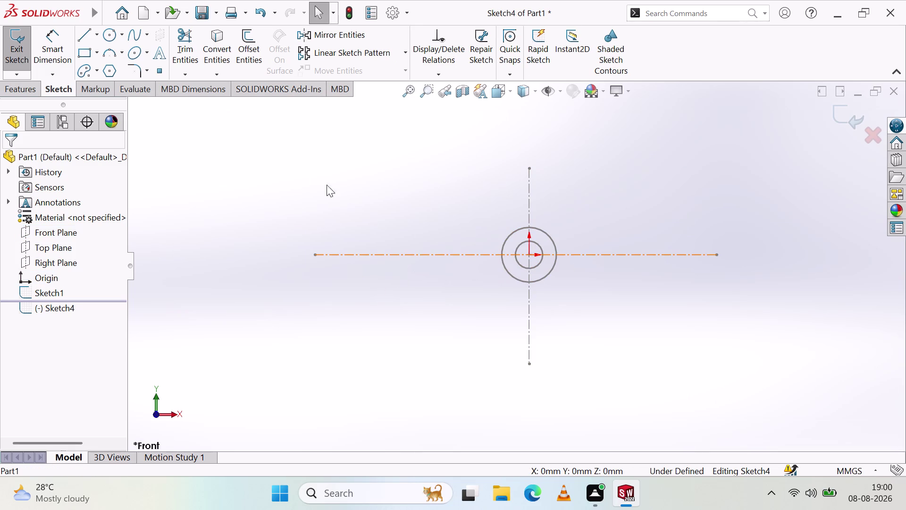
click(30, 87)
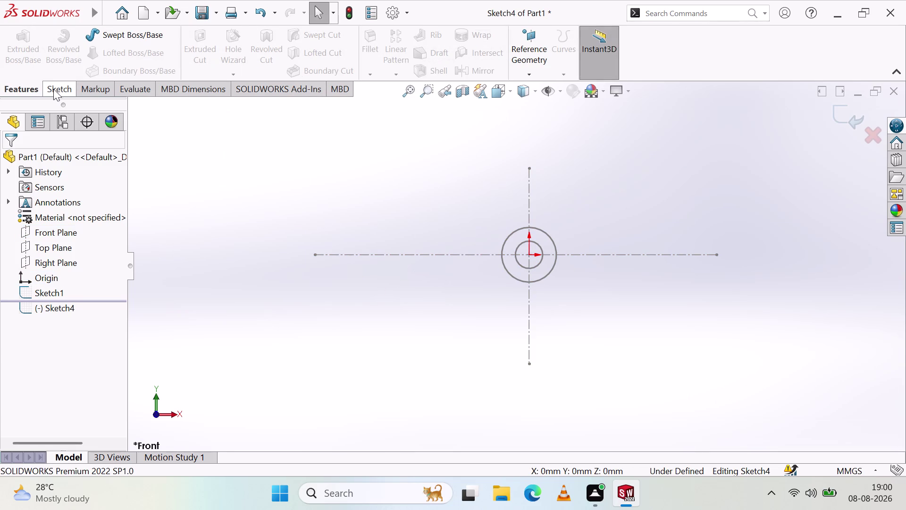
click(62, 304)
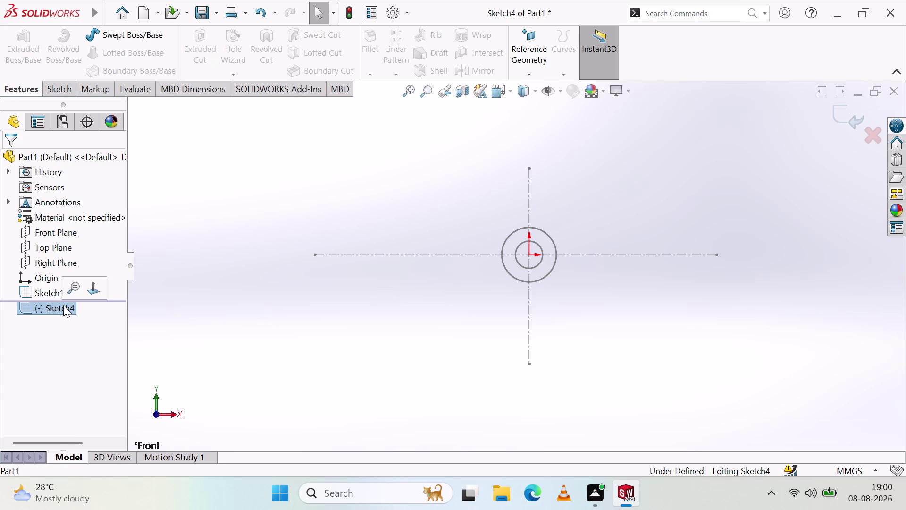
right_click(64, 305)
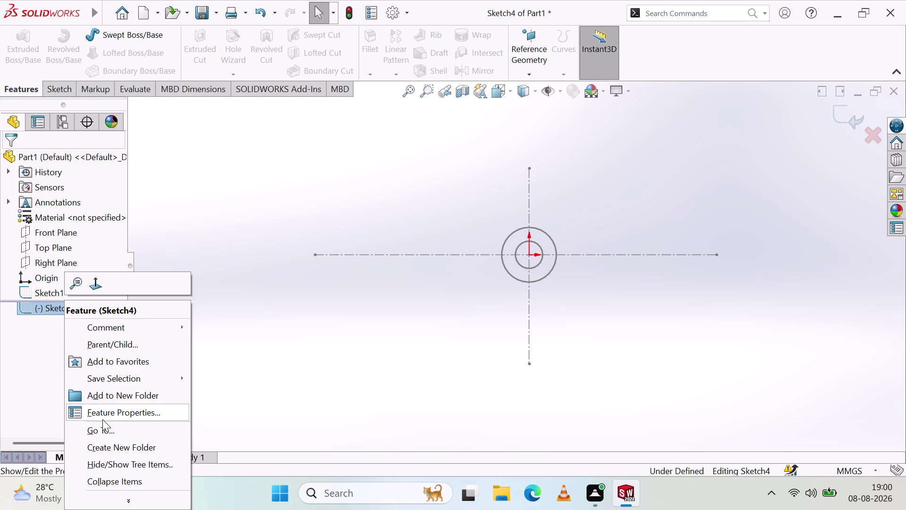
scroll(down, 3)
key(Escape)
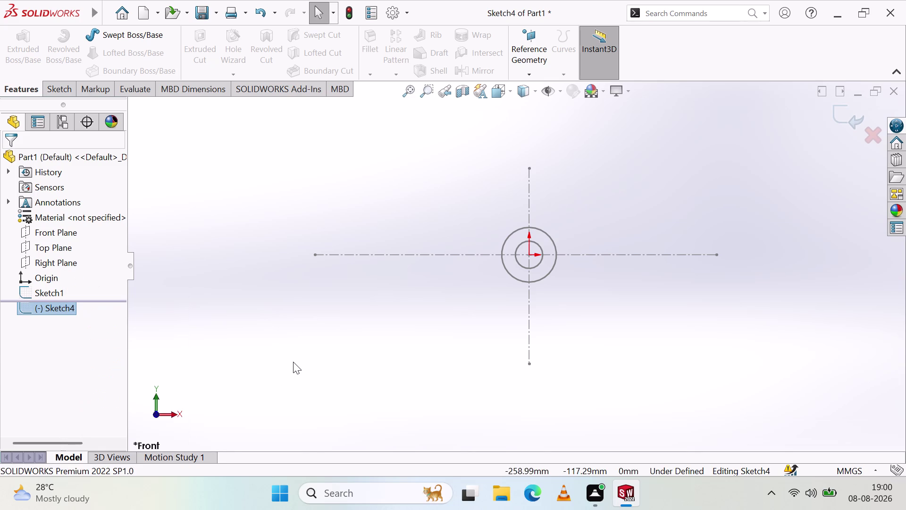
key(ctrl+z)
key(ctrl+z)
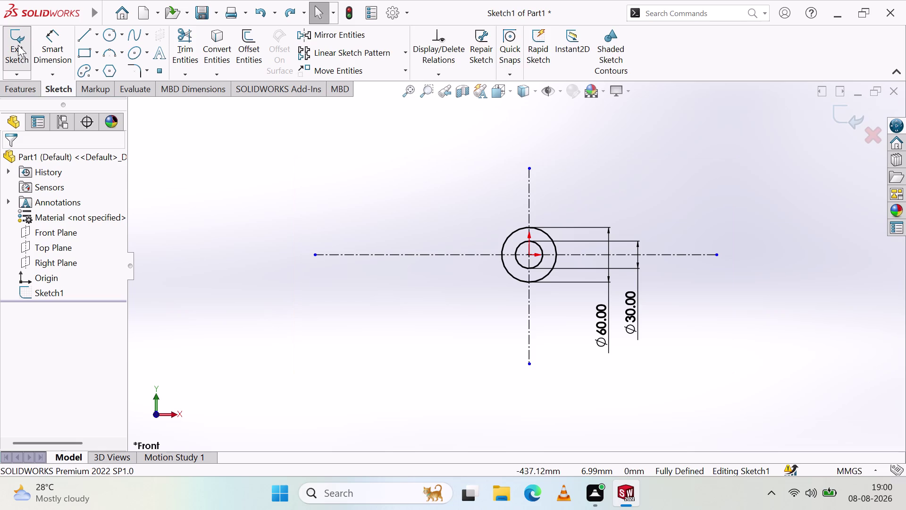
click(18, 44)
click(14, 61)
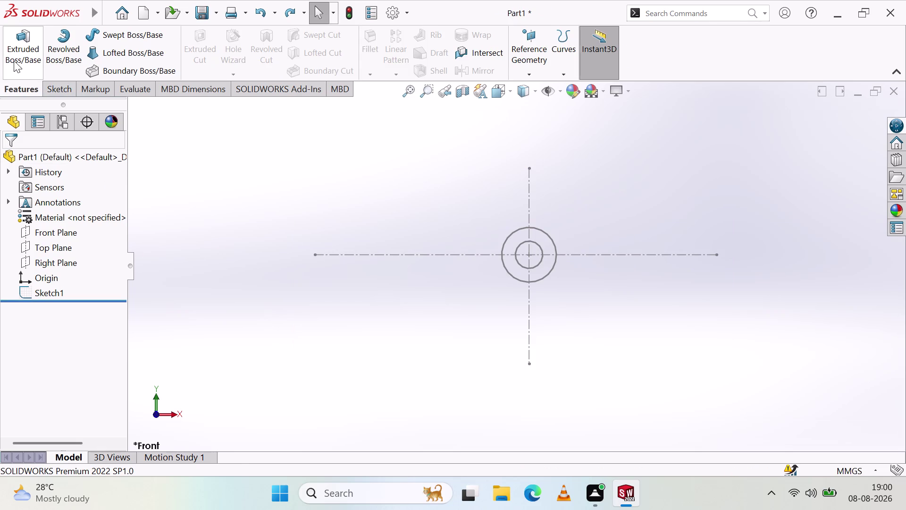
click(528, 254)
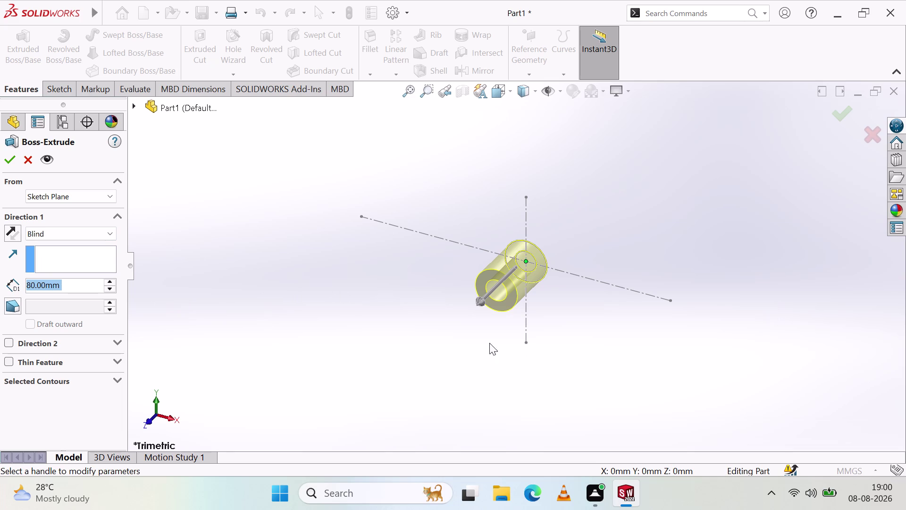
click(173, 416)
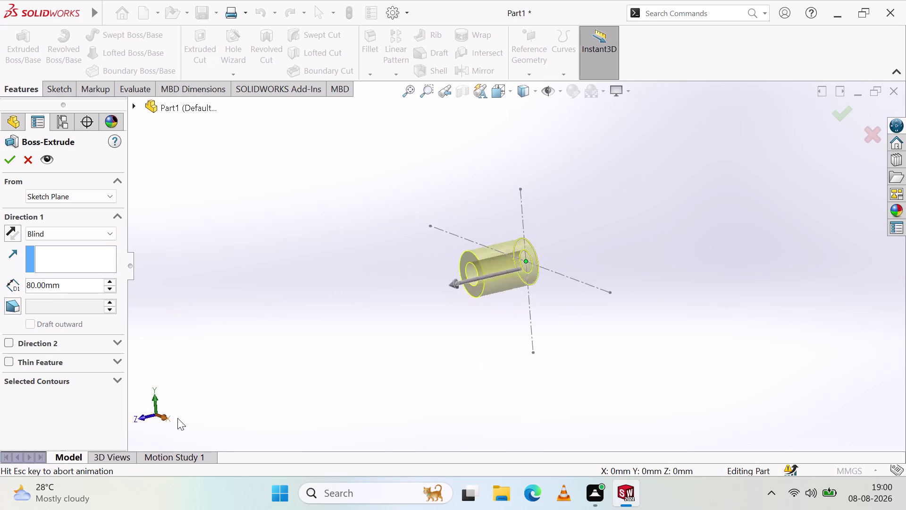
click(137, 413)
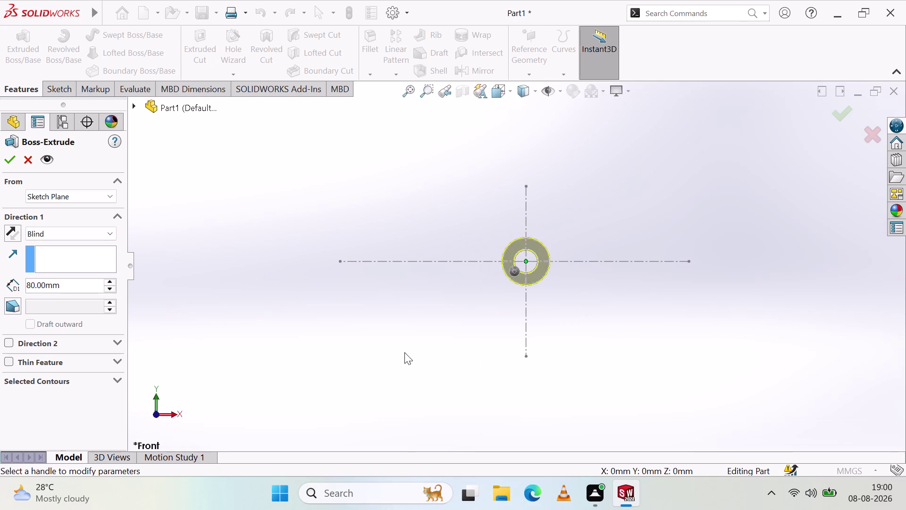
scroll(down, 3)
scroll(up, 3)
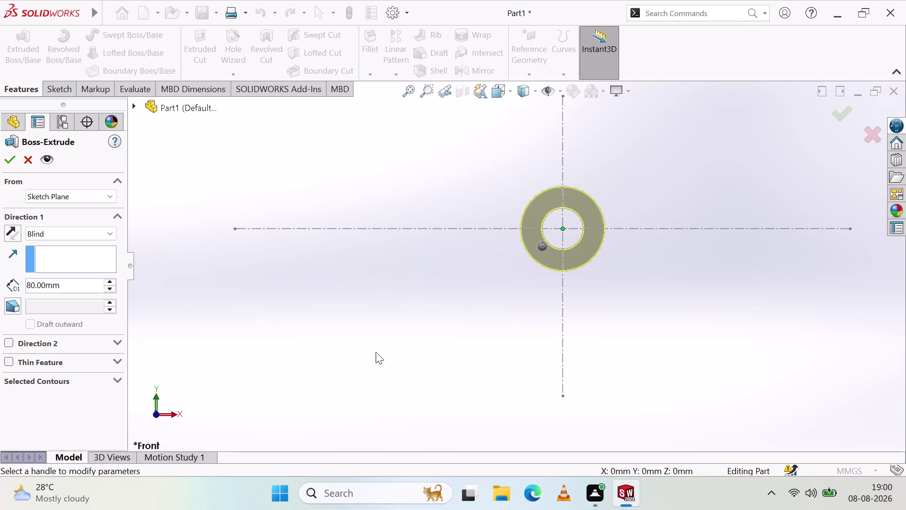
middle_drag(375, 352, 388, 319)
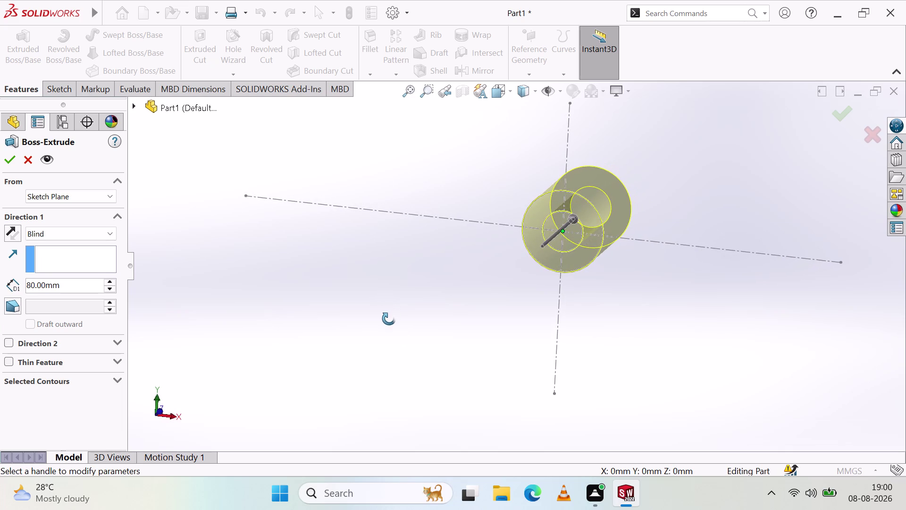
middle_drag(389, 318, 388, 320)
scroll(up, 3)
scroll(down, 3)
scroll(down, 3)
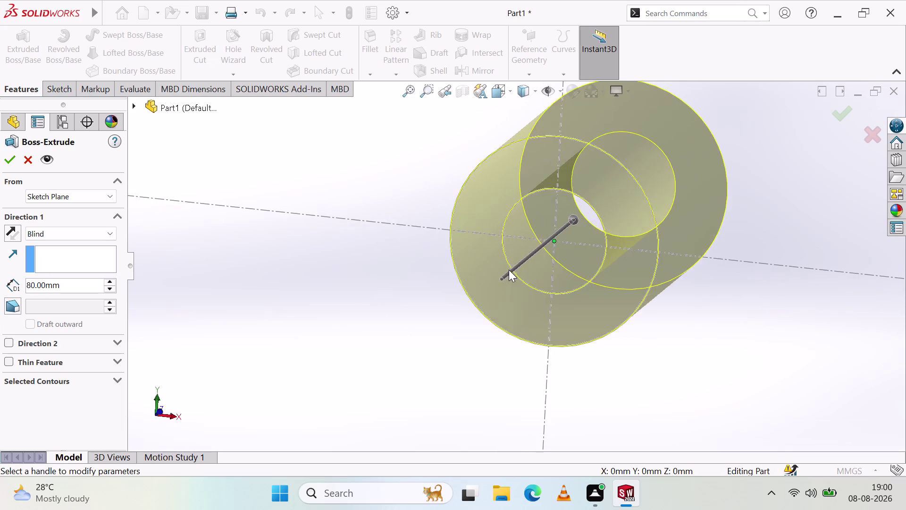
scroll(down, 3)
scroll(up, 3)
scroll(down, 3)
scroll(up, 3)
scroll(down, 3)
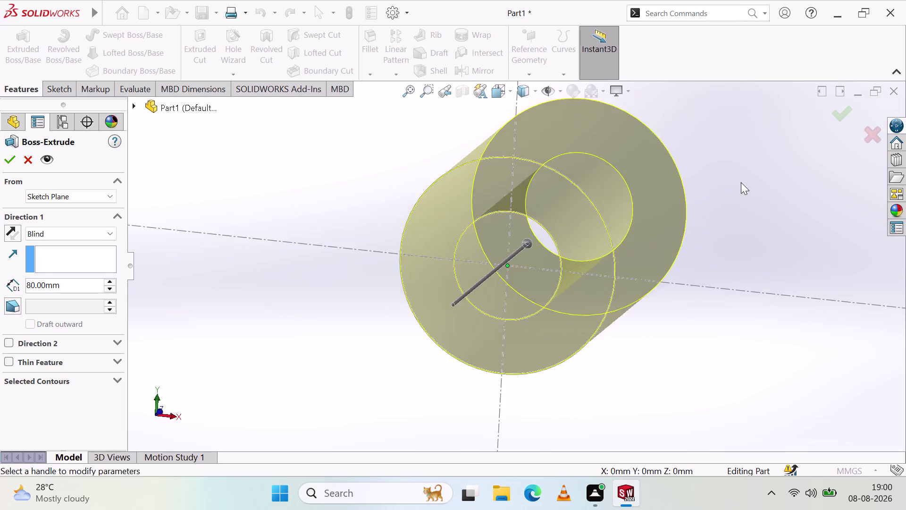
scroll(down, 3)
scroll(up, 3)
scroll(down, 3)
scroll(up, 3)
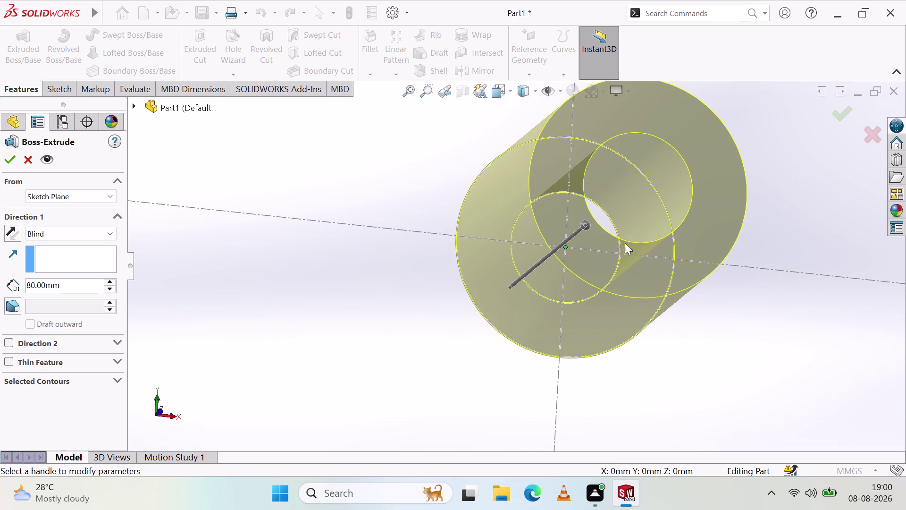
scroll(down, 3)
scroll(up, 3)
scroll(up, 3)
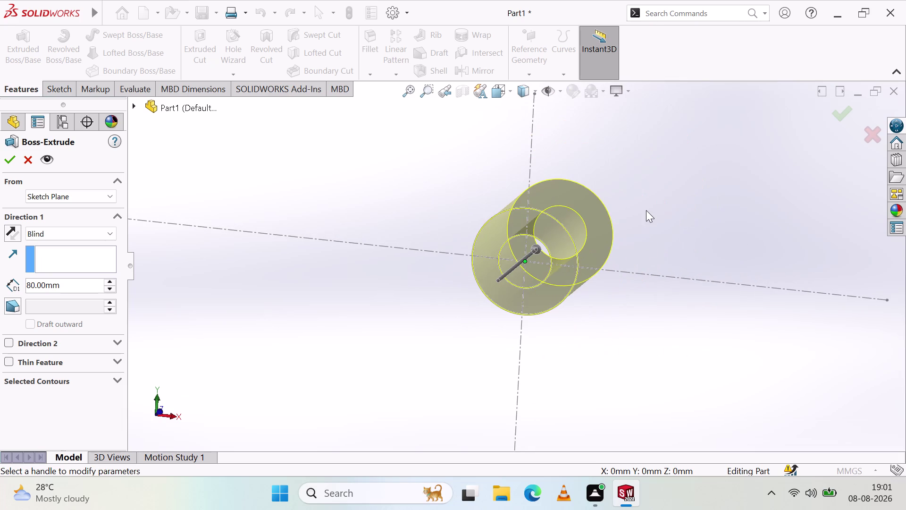
scroll(down, 3)
scroll(down, 3)
scroll(down, 3)
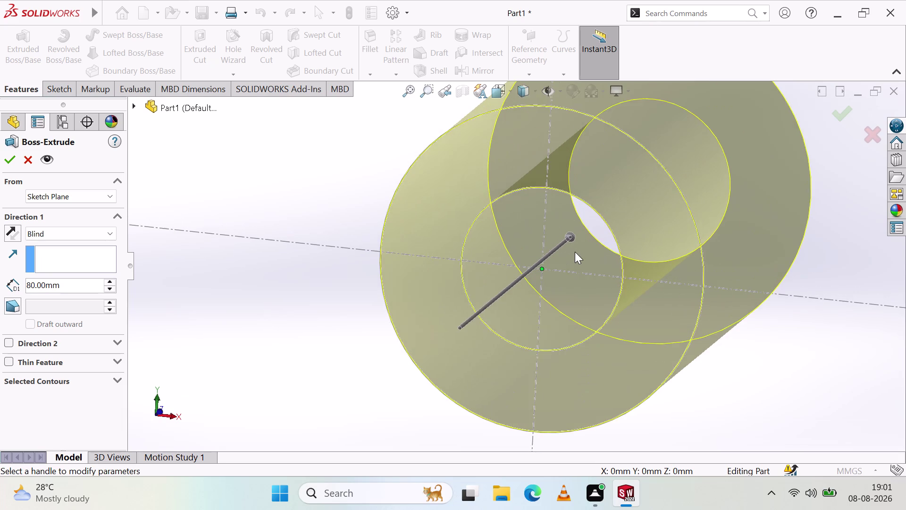
scroll(up, 3)
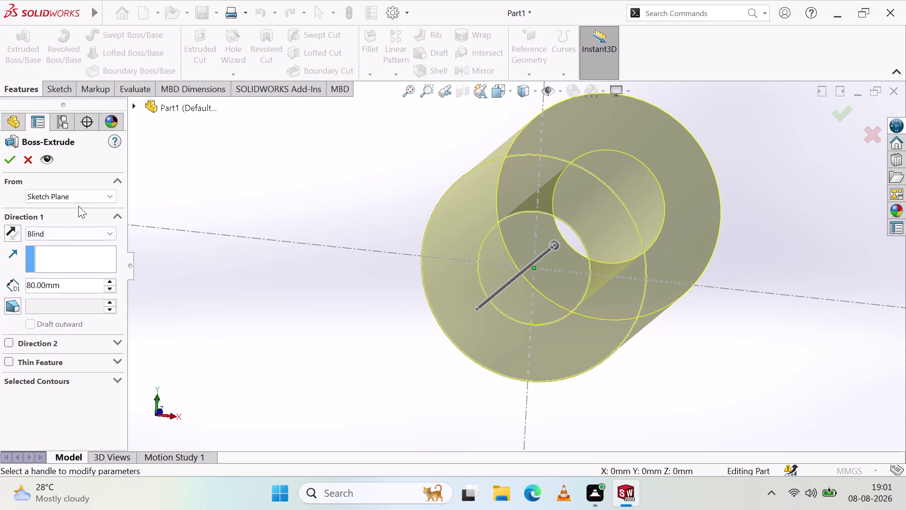
click(82, 197)
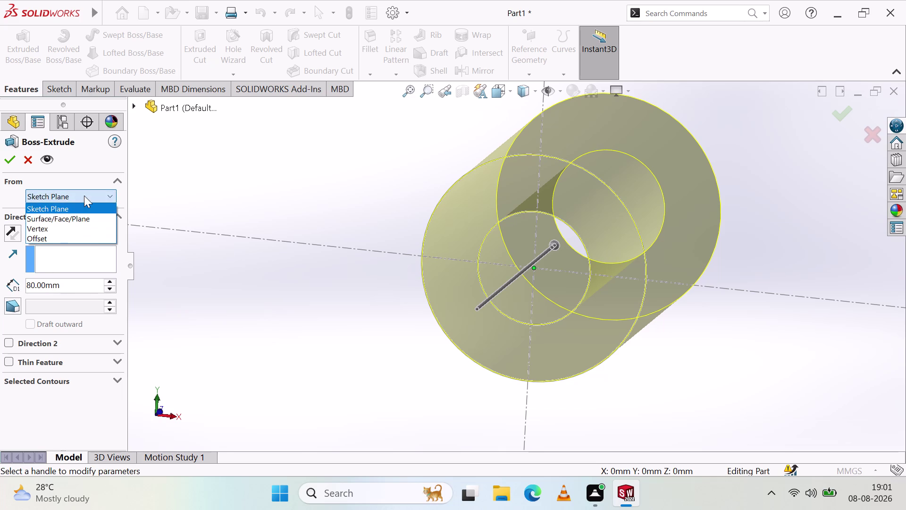
Extrude the ring sketch Mid Plane from the sketch plane to a 40 mm depth.
click(84, 194)
click(72, 229)
click(56, 295)
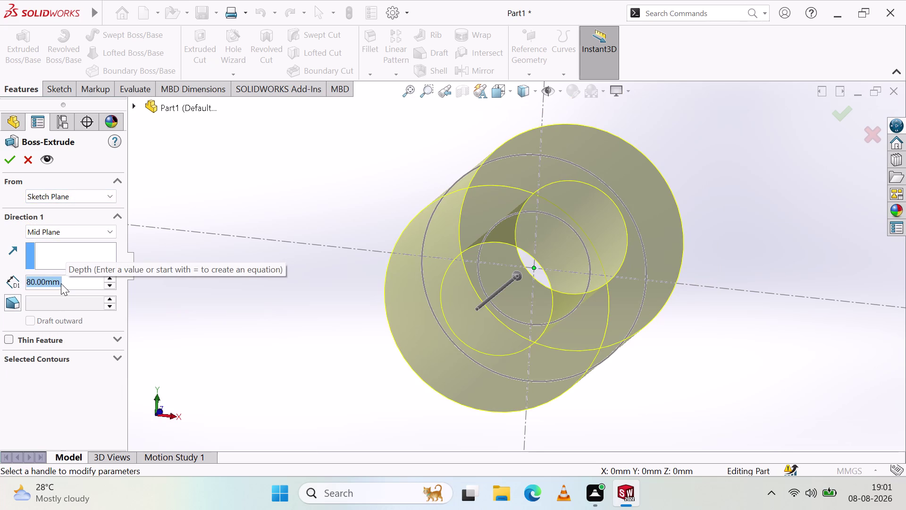
key(4)
key(0)
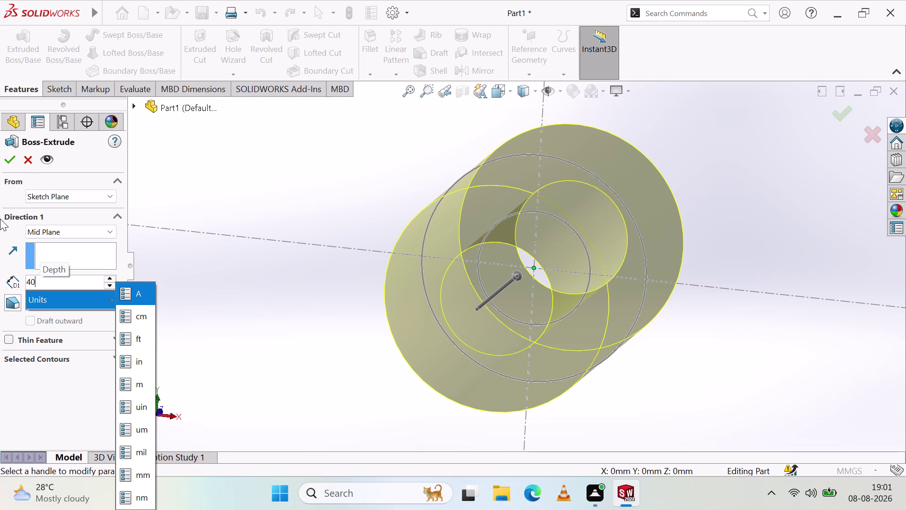
click(9, 158)
click(202, 271)
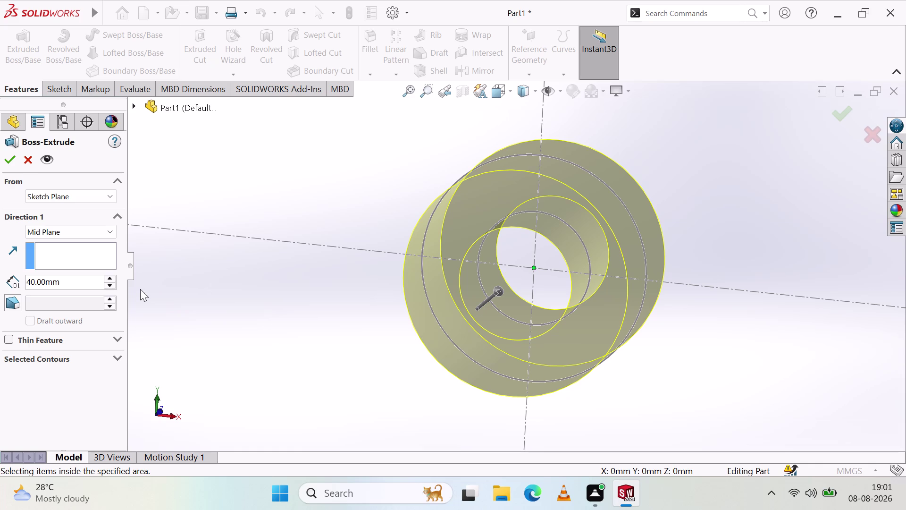
click(9, 162)
click(261, 311)
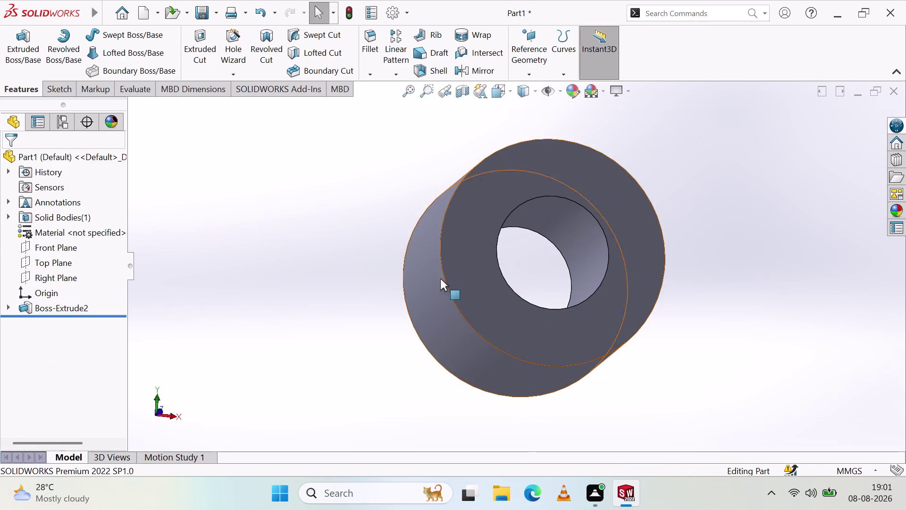
middle_drag(548, 241, 623, 234)
scroll(up, 3)
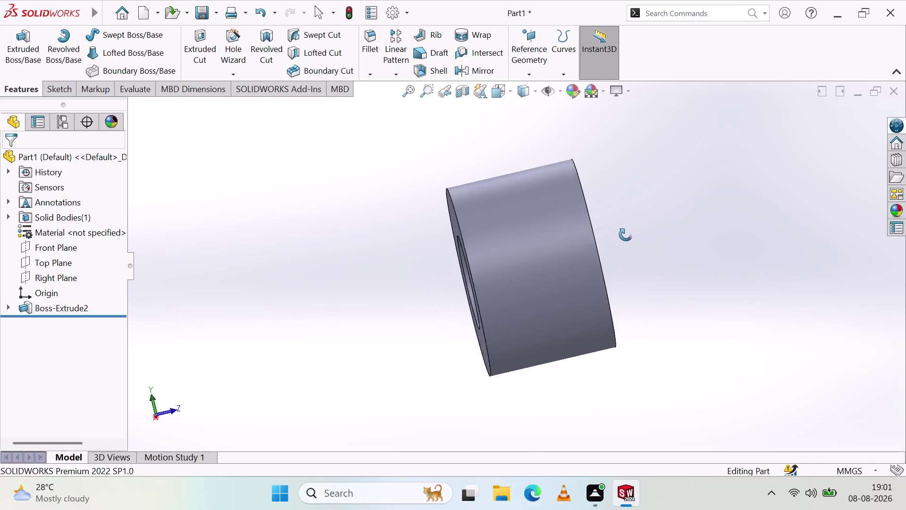
middle_drag(623, 234, 552, 265)
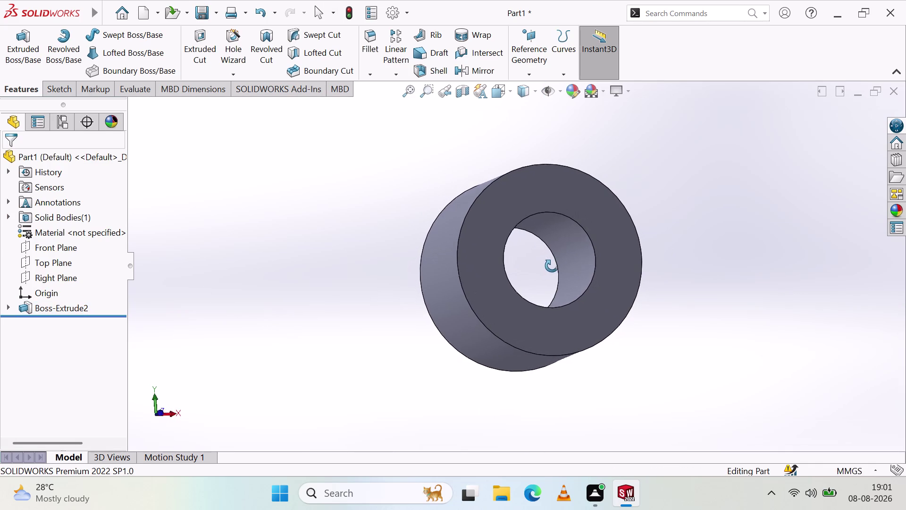
middle_drag(552, 265, 540, 265)
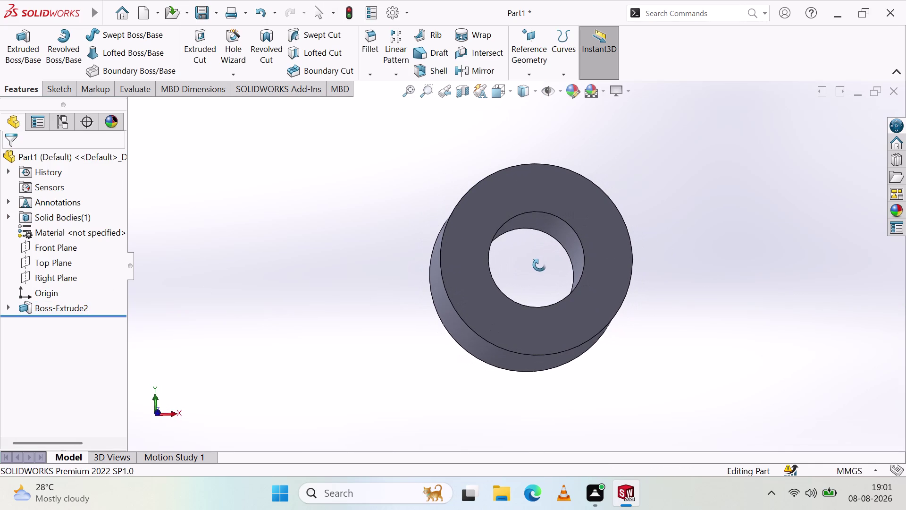
middle_drag(540, 265, 549, 281)
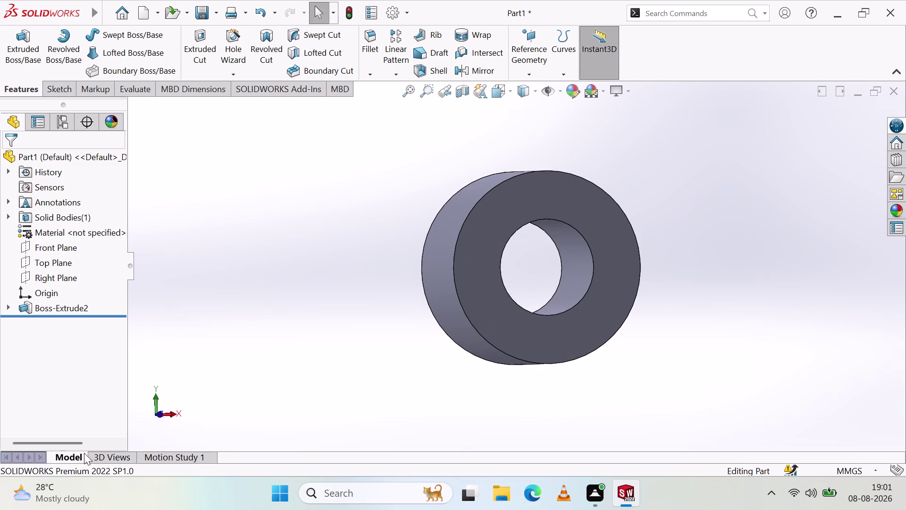
click(174, 412)
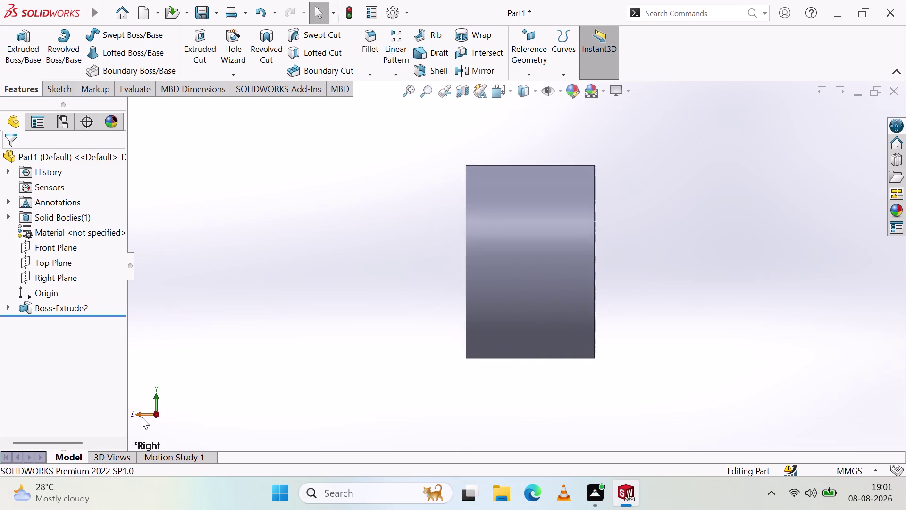
click(139, 416)
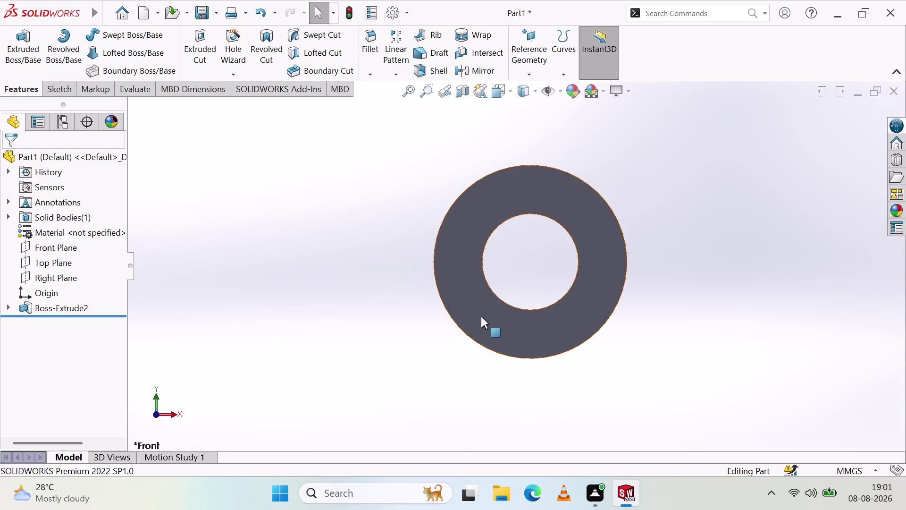
scroll(down, 3)
scroll(up, 3)
scroll(up, 3)
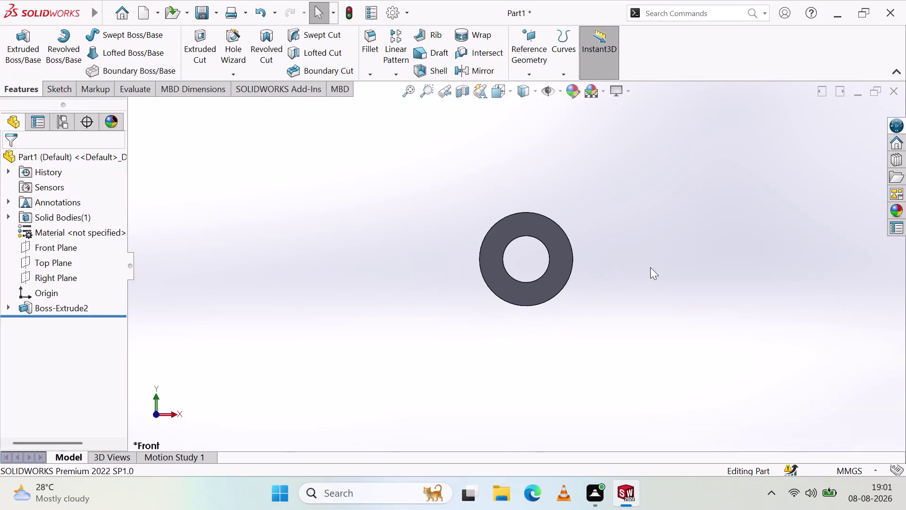
scroll(down, 3)
scroll(down, 3)
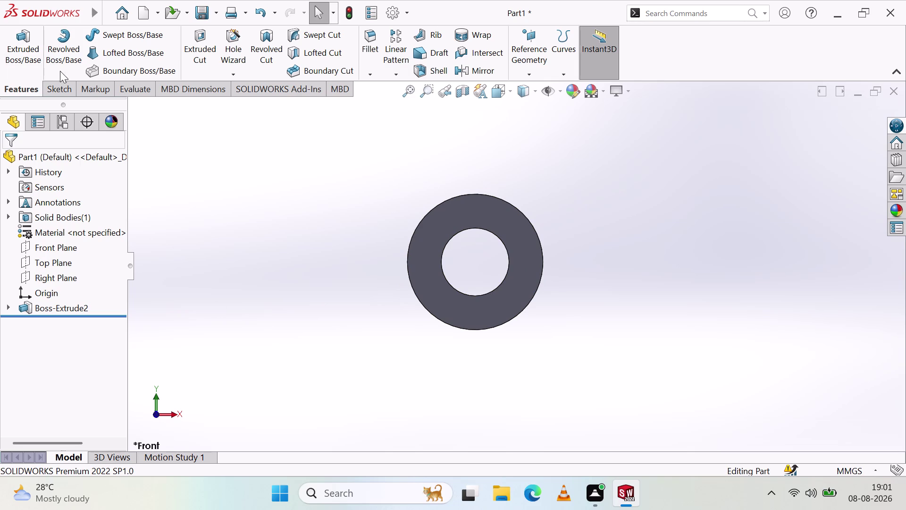
click(58, 83)
click(51, 25)
click(49, 33)
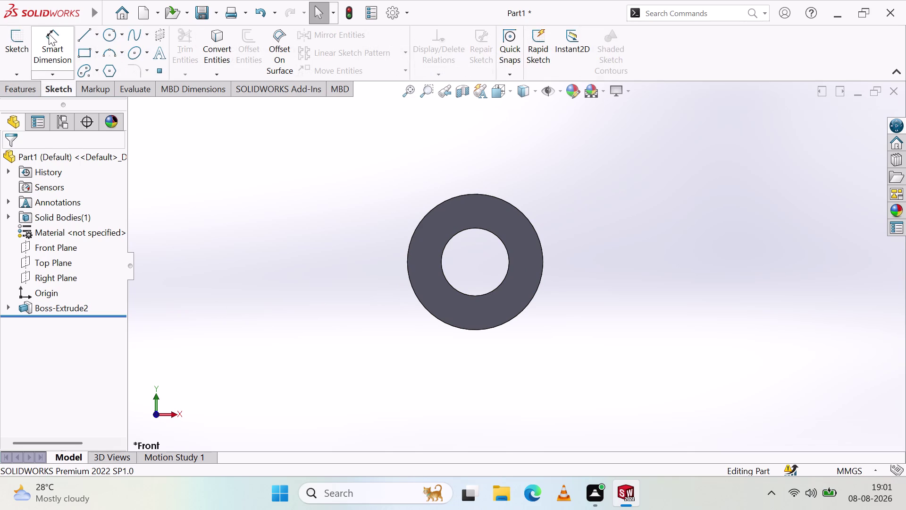
click(461, 232)
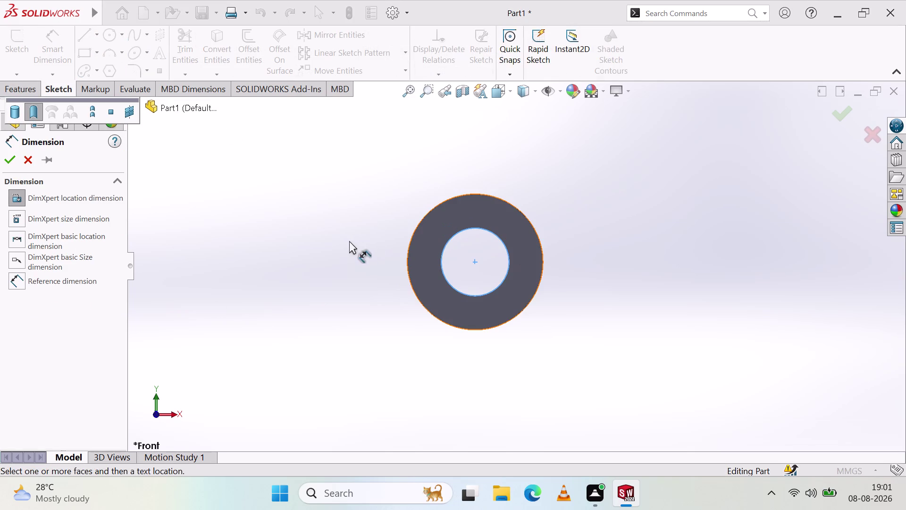
click(471, 192)
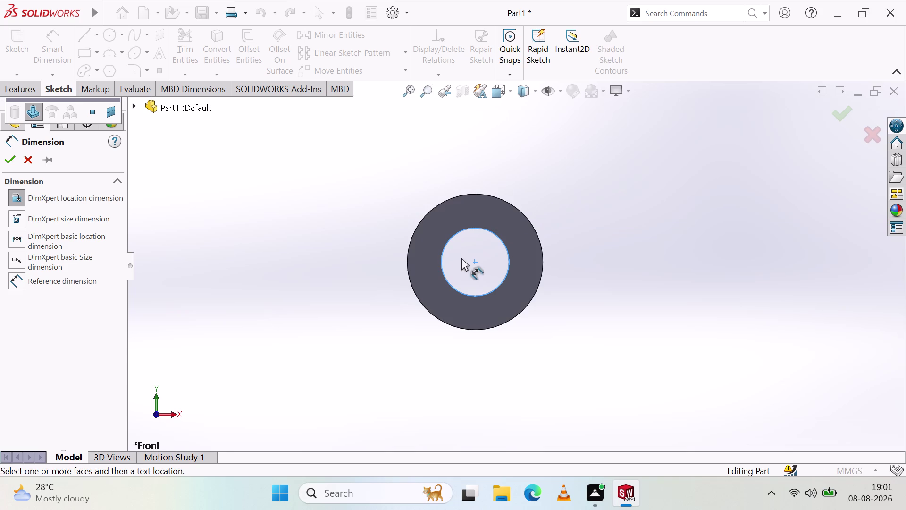
click(480, 254)
click(542, 248)
click(526, 261)
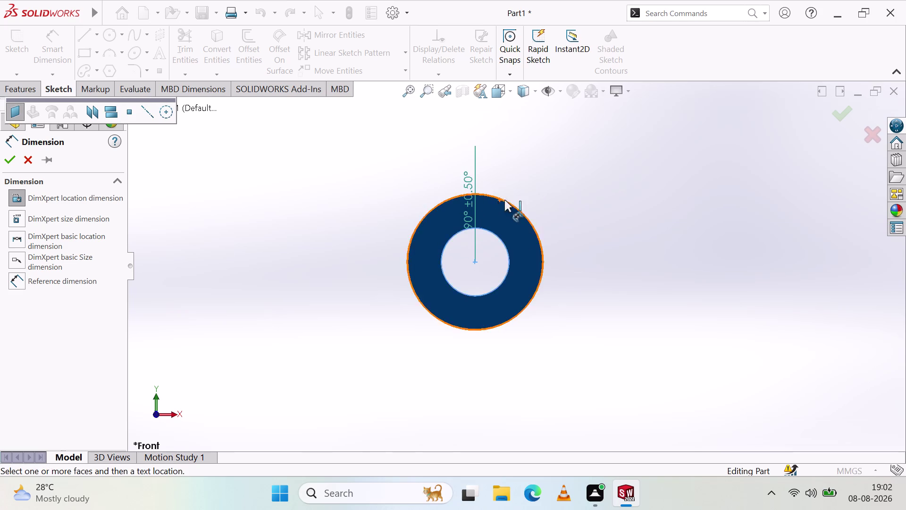
middle_drag(565, 165, 437, 283)
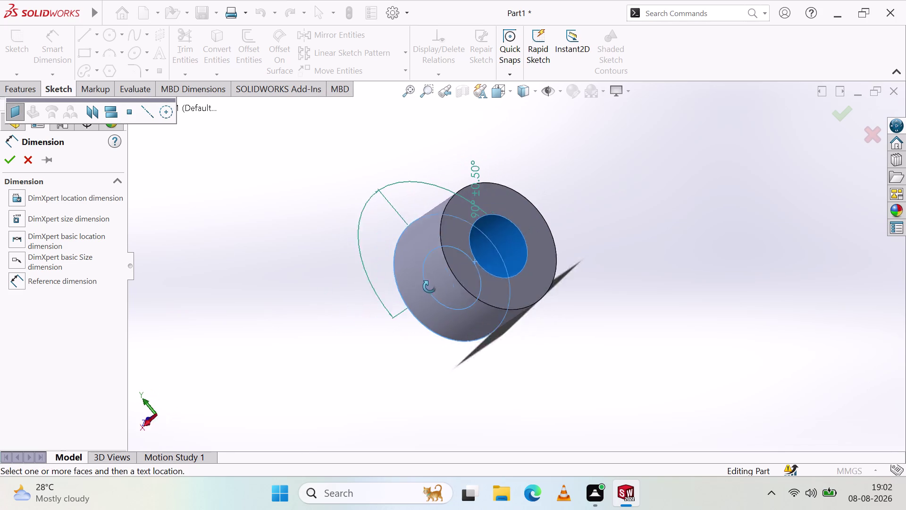
middle_drag(437, 283, 427, 178)
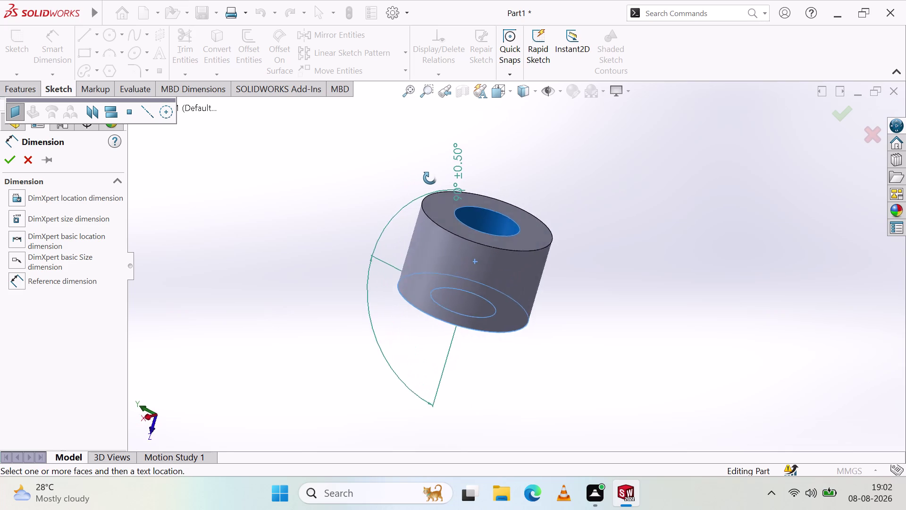
middle_drag(427, 178, 550, 70)
middle_drag(555, 232, 515, 217)
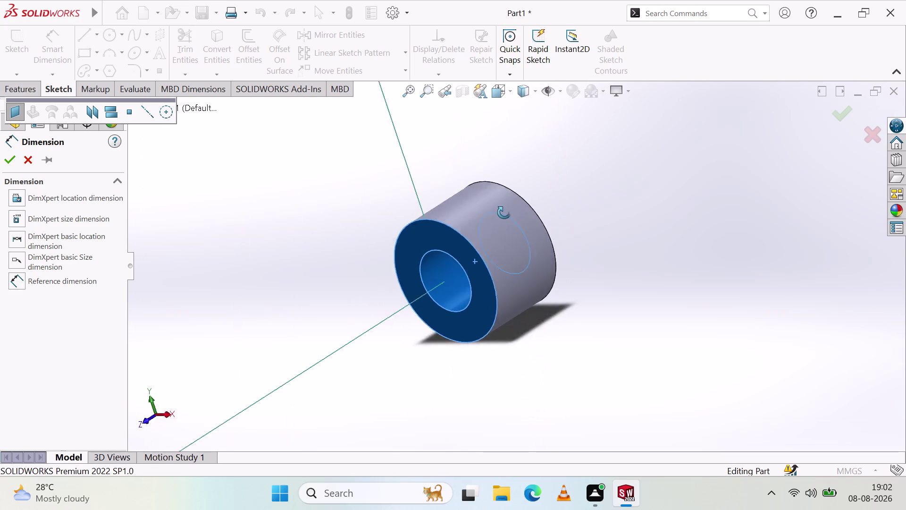
middle_drag(515, 217, 482, 204)
middle_click(482, 204)
scroll(down, 3)
scroll(up, 3)
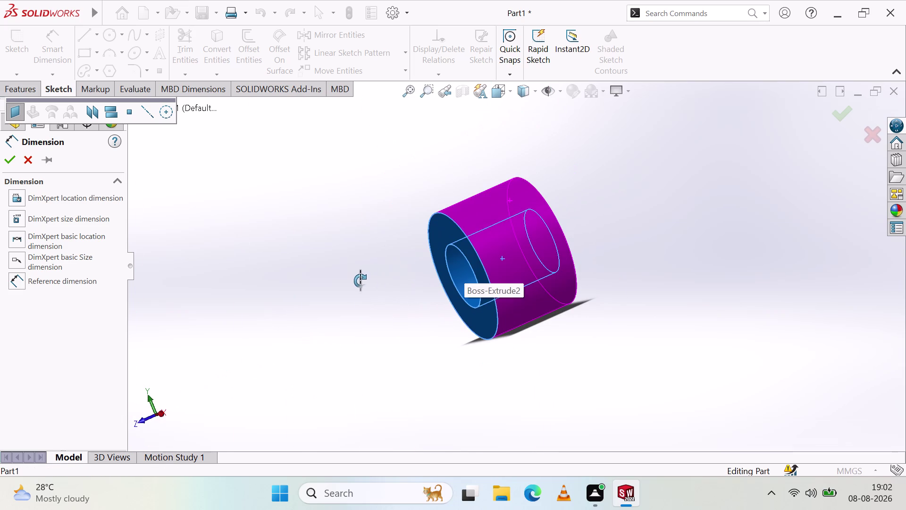
key(Escape)
key(Escape)
key(Escape)
key(Escape)
key(Escape)
middle_drag(388, 281, 475, 229)
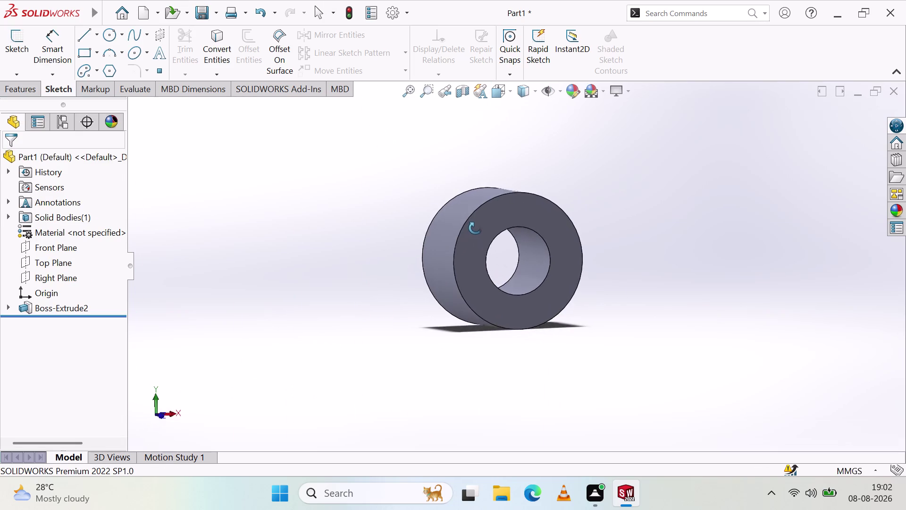
Show Boss-Extrude2's Ø60 and Ø30 dimensions and rotate the tube front-on.
middle_drag(475, 229, 474, 225)
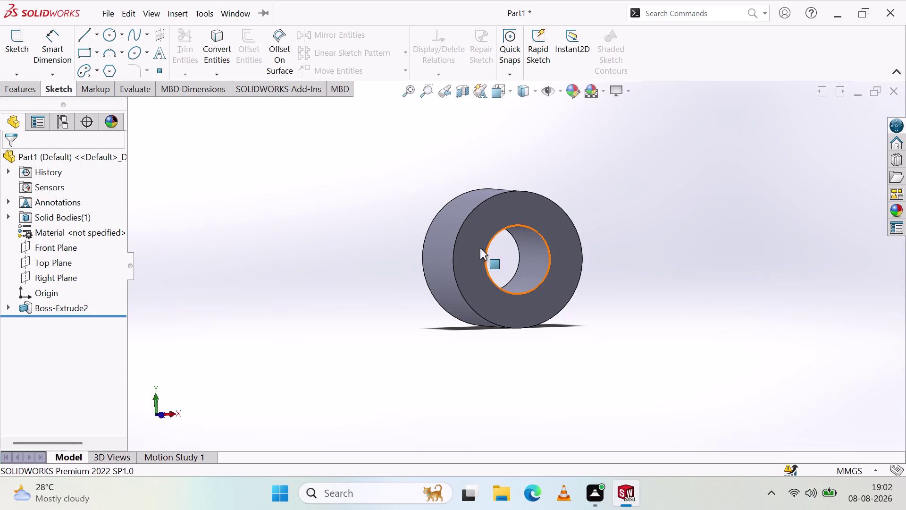
double_click(469, 245)
middle_drag(609, 338, 574, 341)
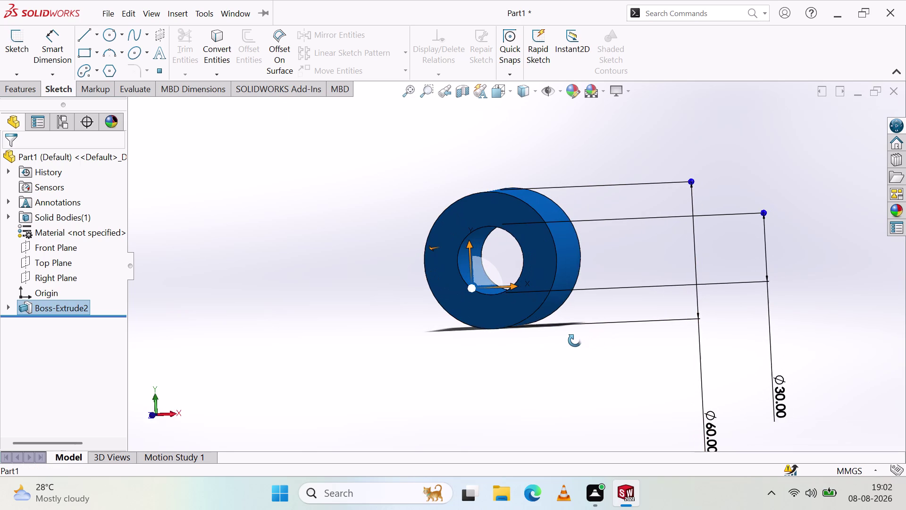
middle_drag(574, 340, 590, 331)
scroll(up, 3)
scroll(down, 3)
scroll(up, 3)
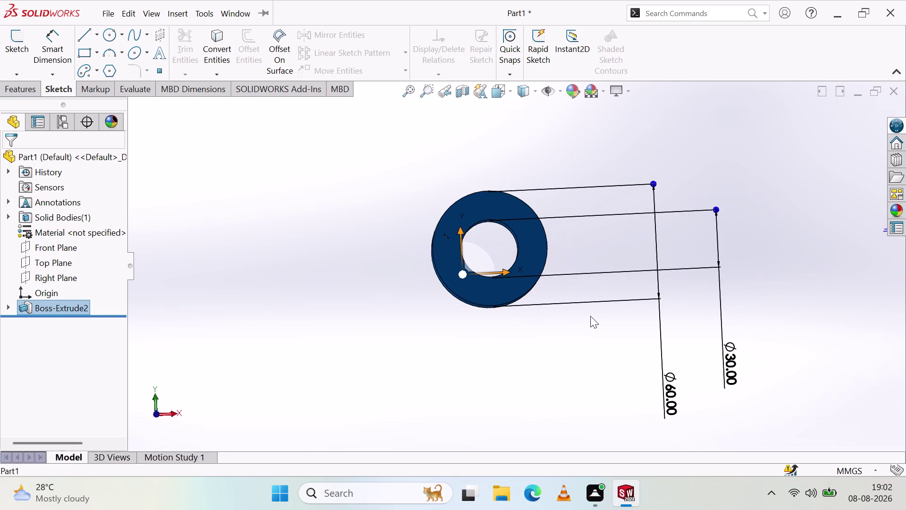